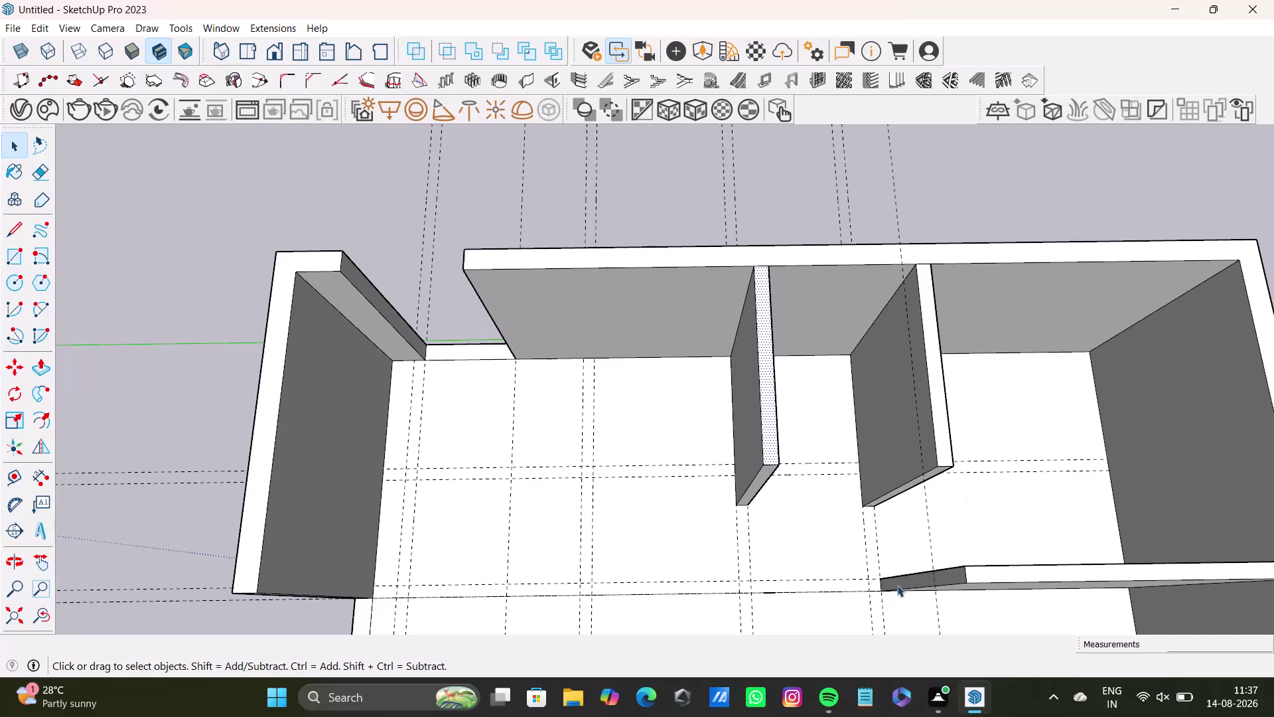
Push/pull a back-room partition wall's end face to its new length.
scroll(down, 3)
scroll(down, 3)
middle_drag(839, 483, 920, 278)
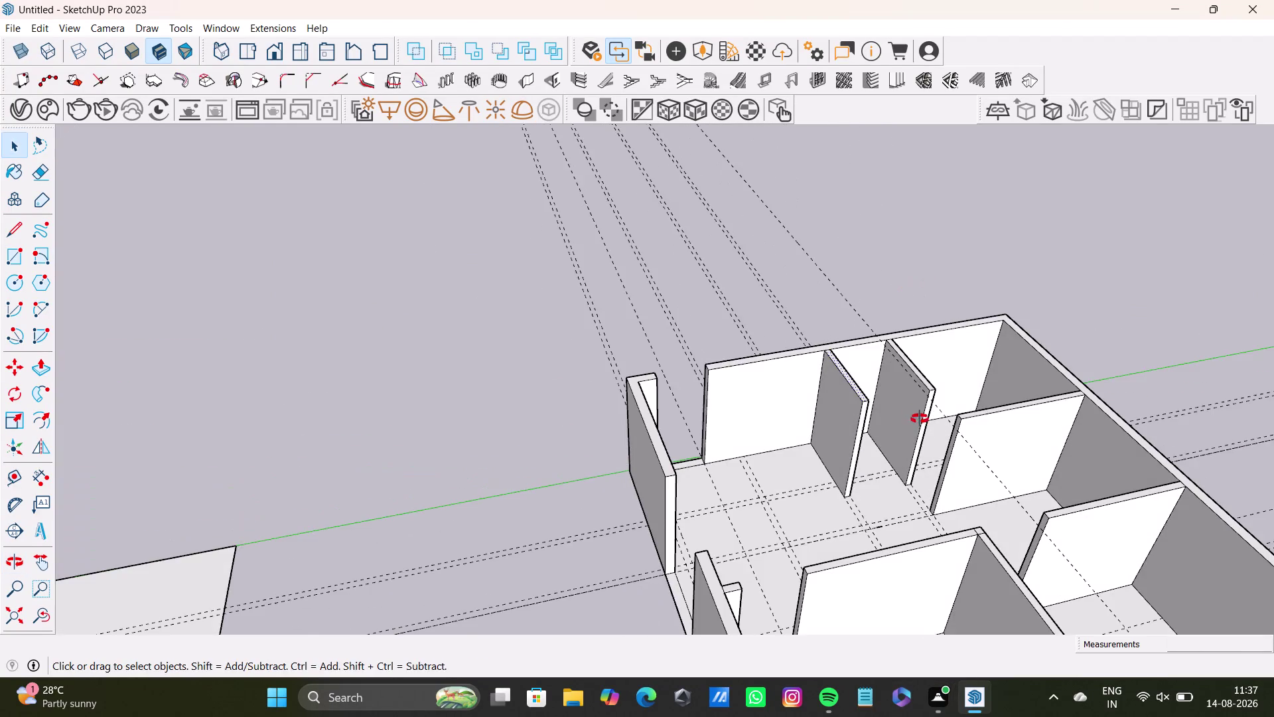
middle_drag(920, 418, 751, 448)
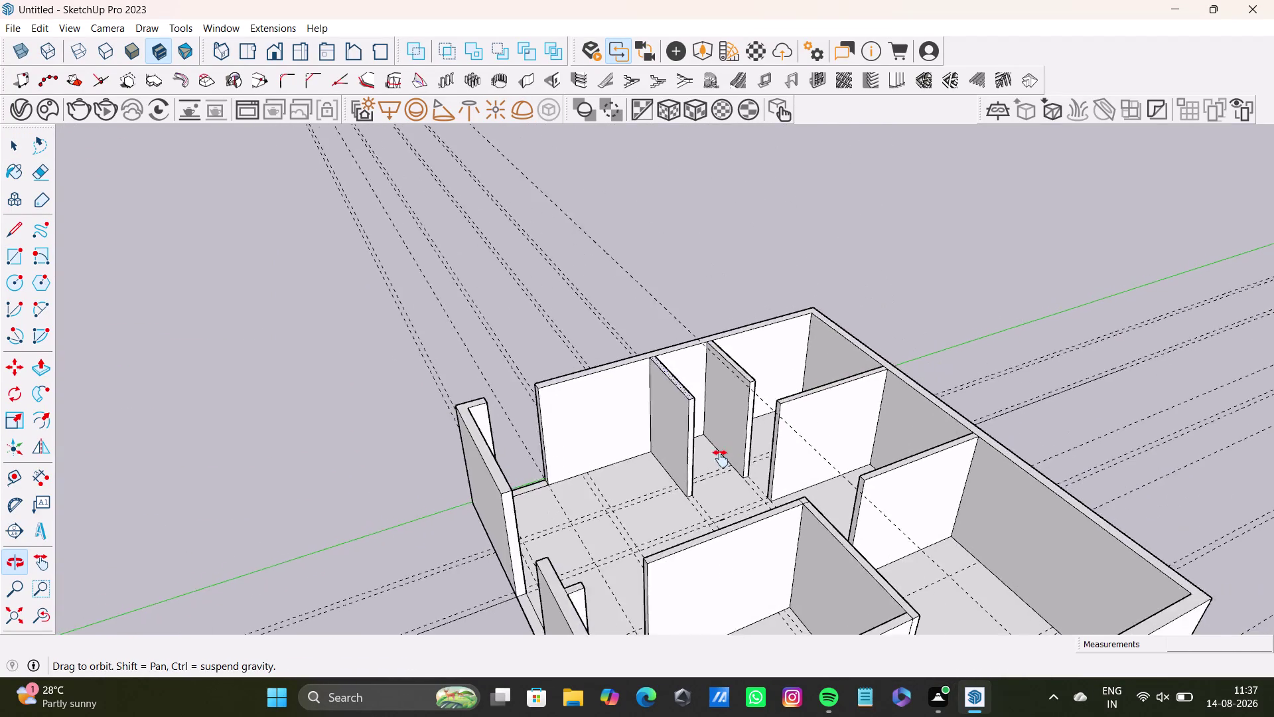
middle_drag(751, 448, 666, 479)
scroll(up, 3)
middle_drag(611, 445, 593, 534)
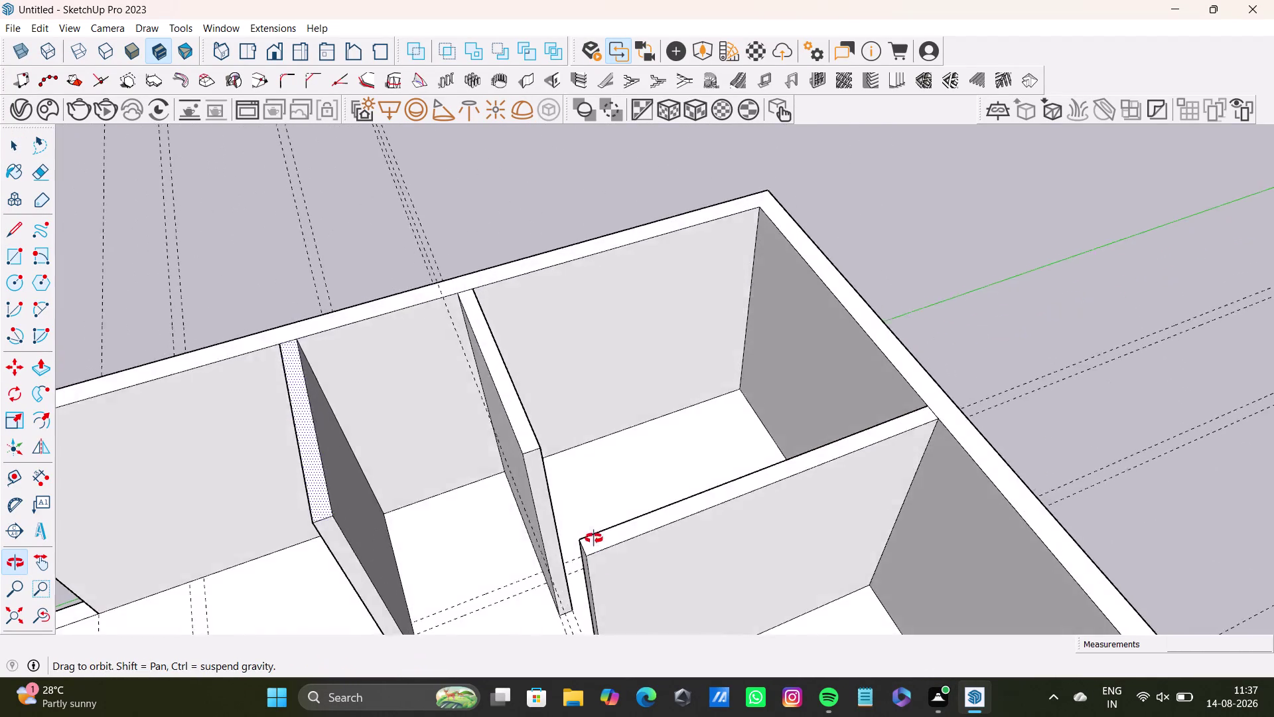
middle_drag(593, 533, 819, 416)
key(space)
click(758, 432)
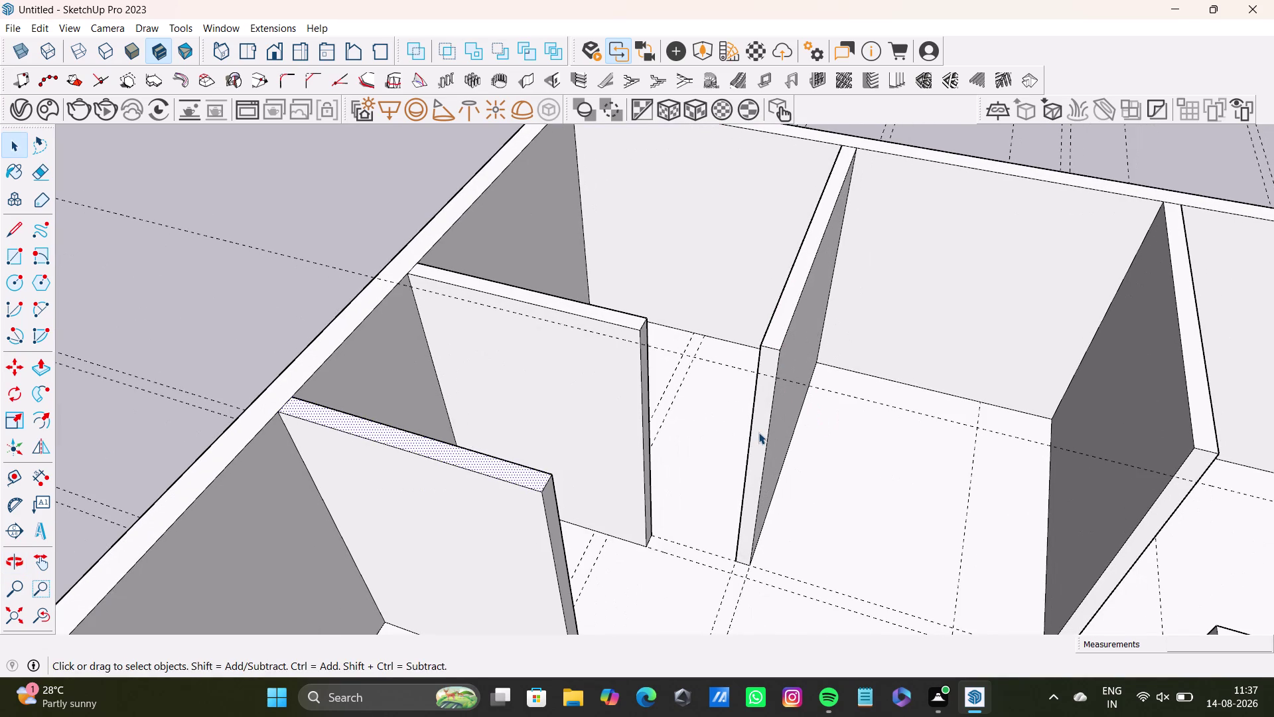
key(p)
click(758, 432)
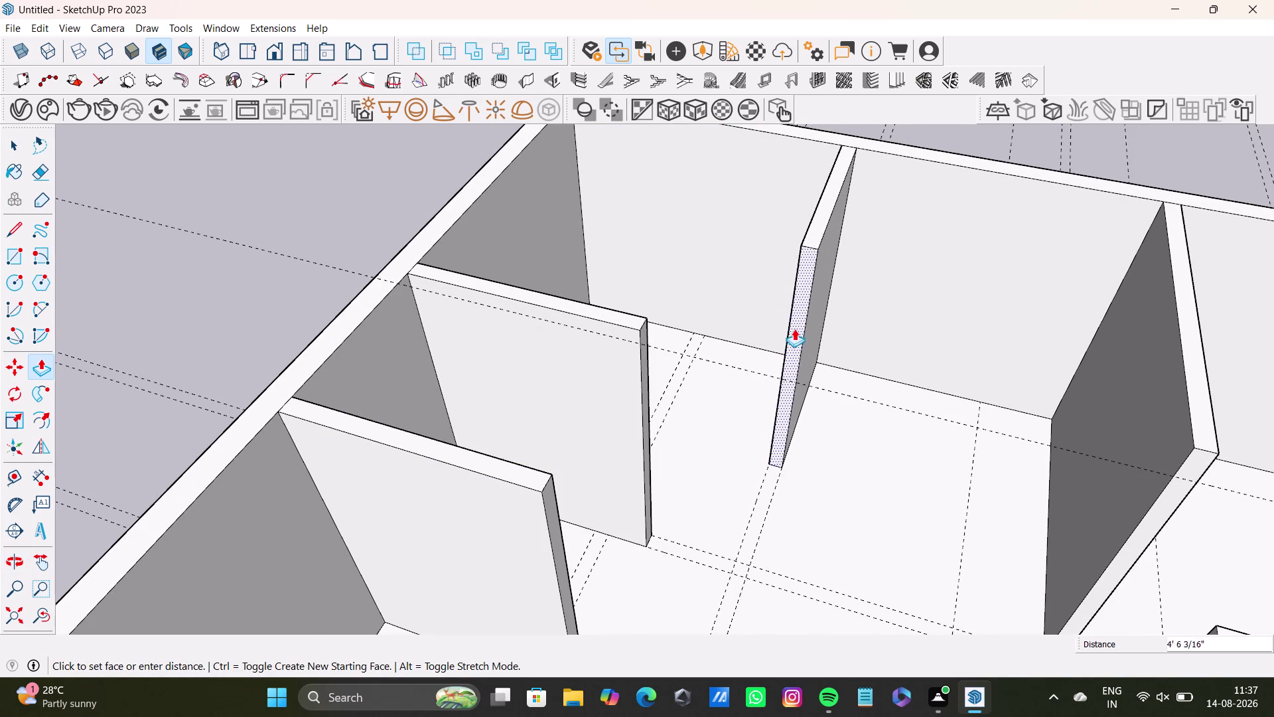
click(797, 310)
Box-select and delete leftover geometry near the floor of the back rooms.
middle_drag(793, 344, 536, 442)
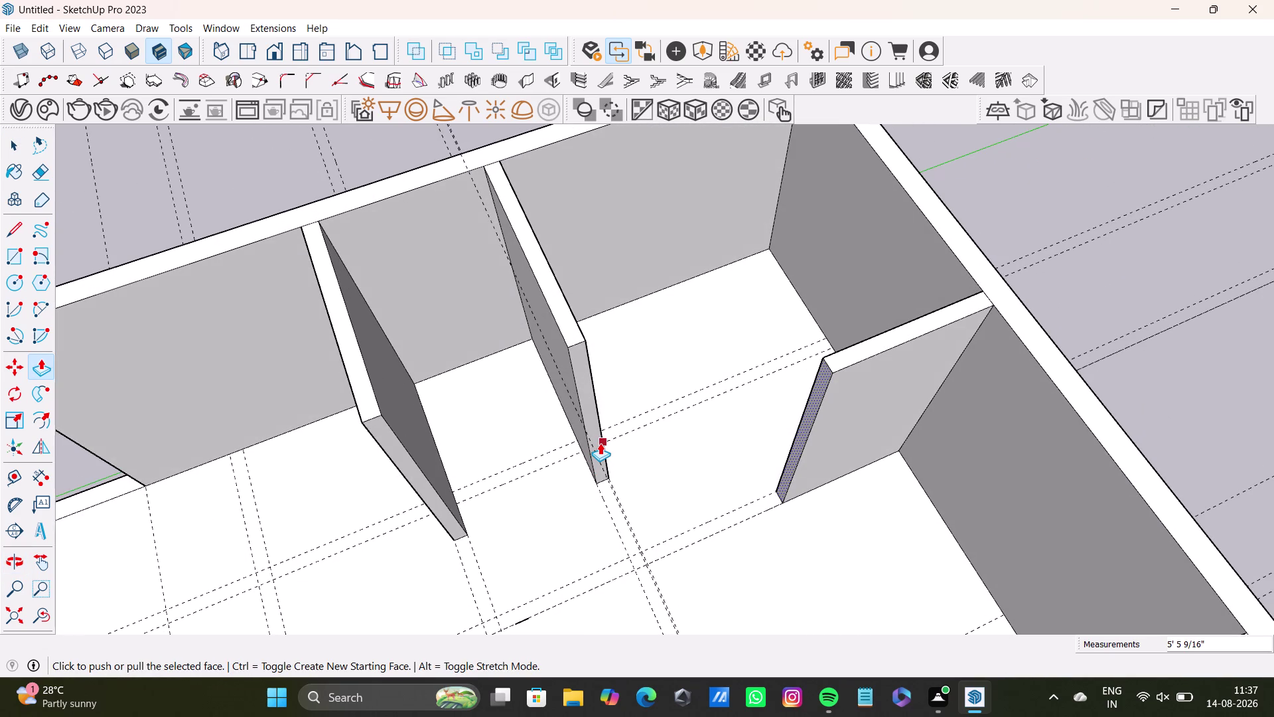
scroll(down, 3)
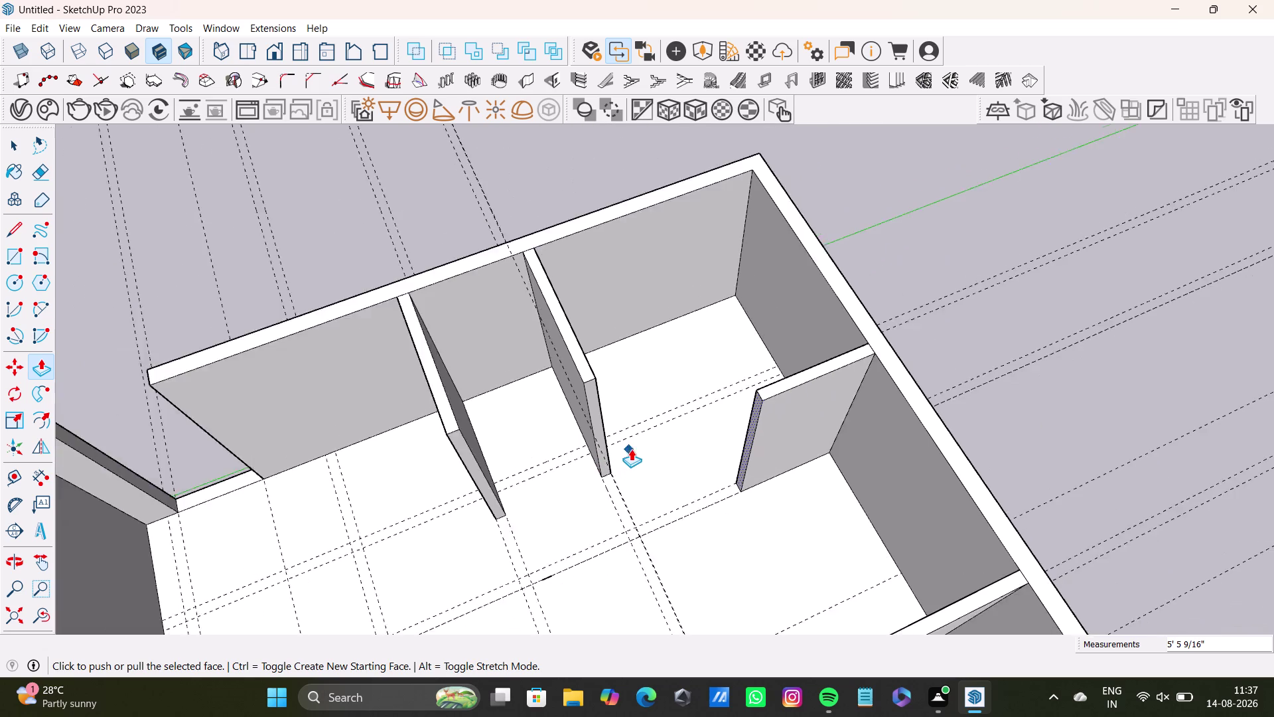
scroll(down, 3)
middle_drag(631, 449, 687, 384)
middle_drag(722, 390, 700, 458)
key(space)
scroll(up, 3)
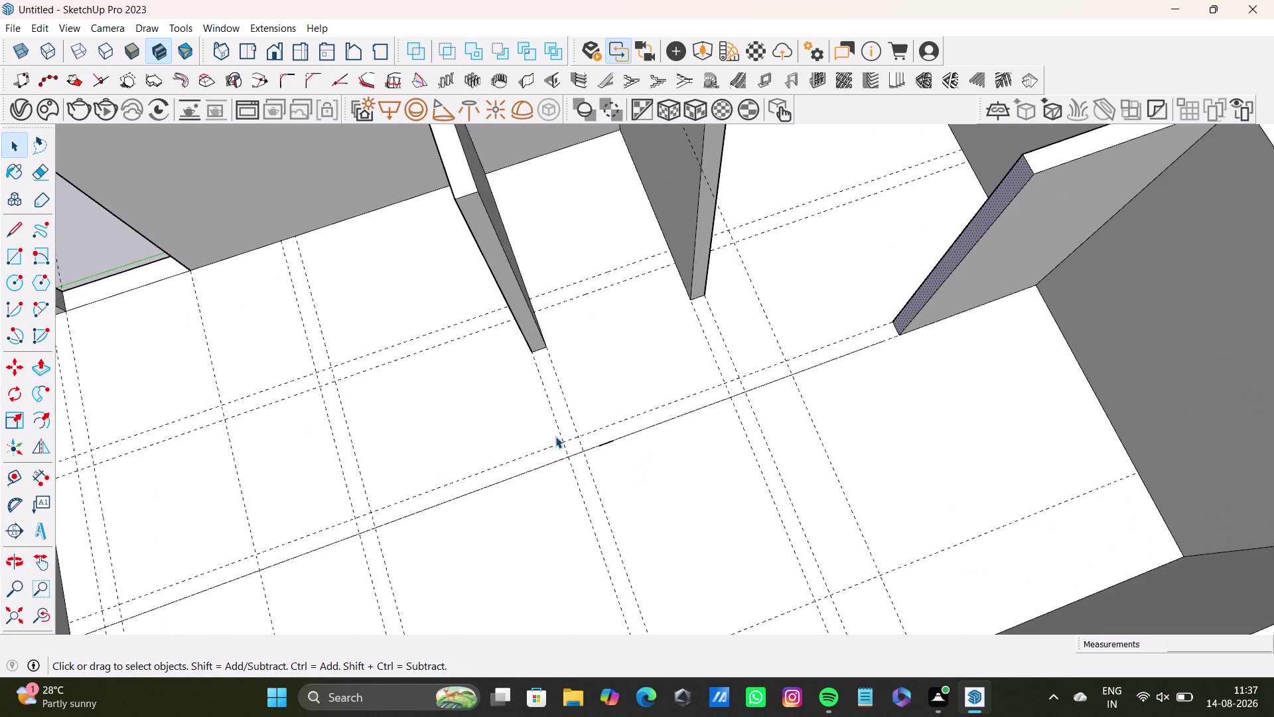
drag(580, 427, 647, 482)
key(Delete)
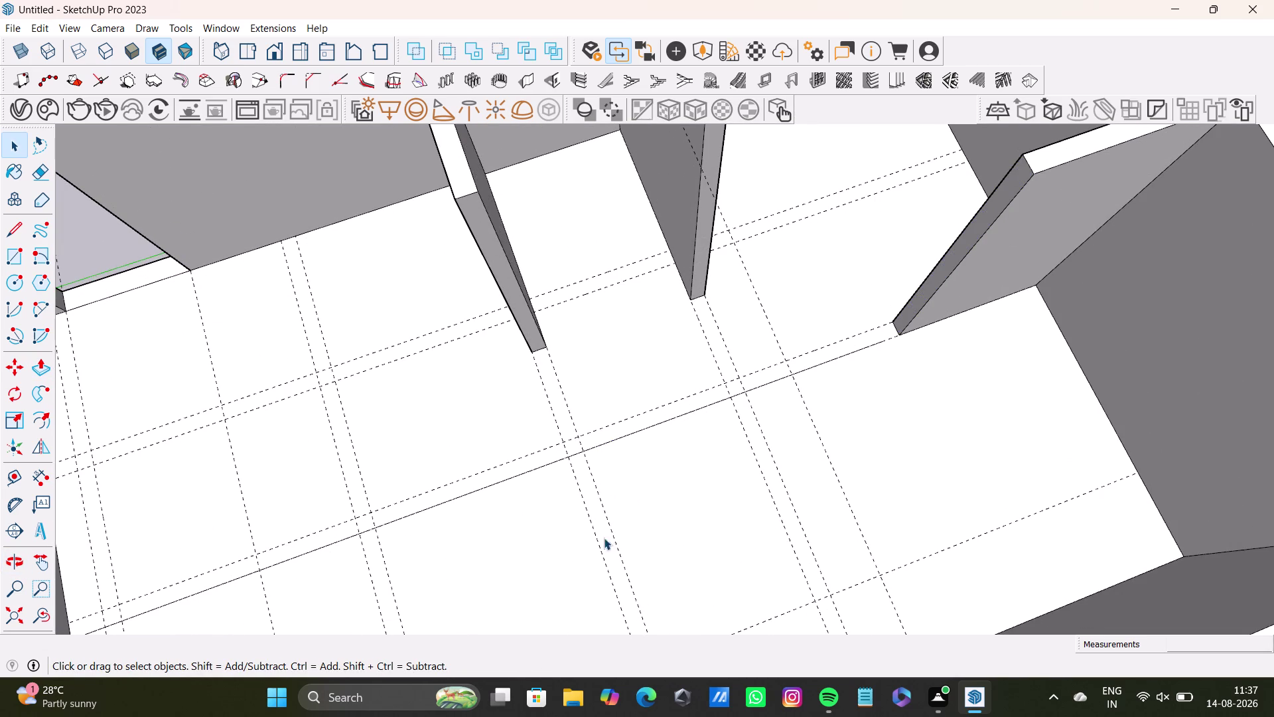
scroll(down, 3)
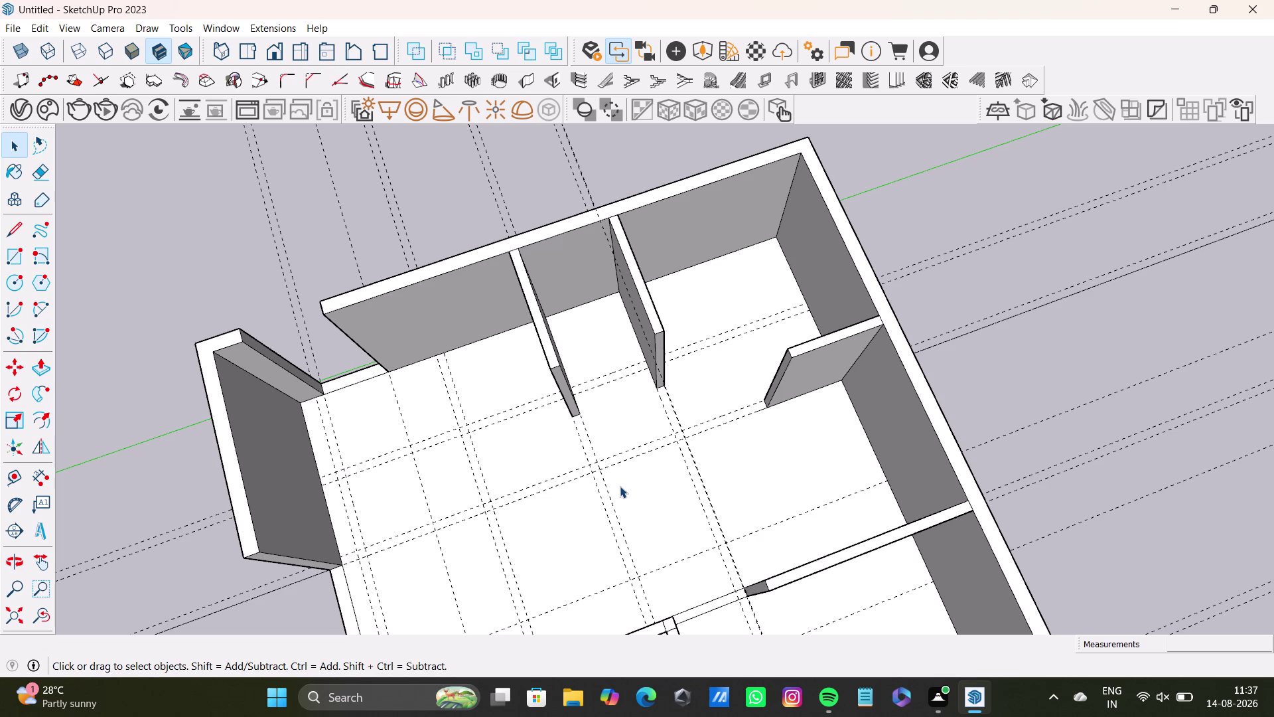
scroll(up, 3)
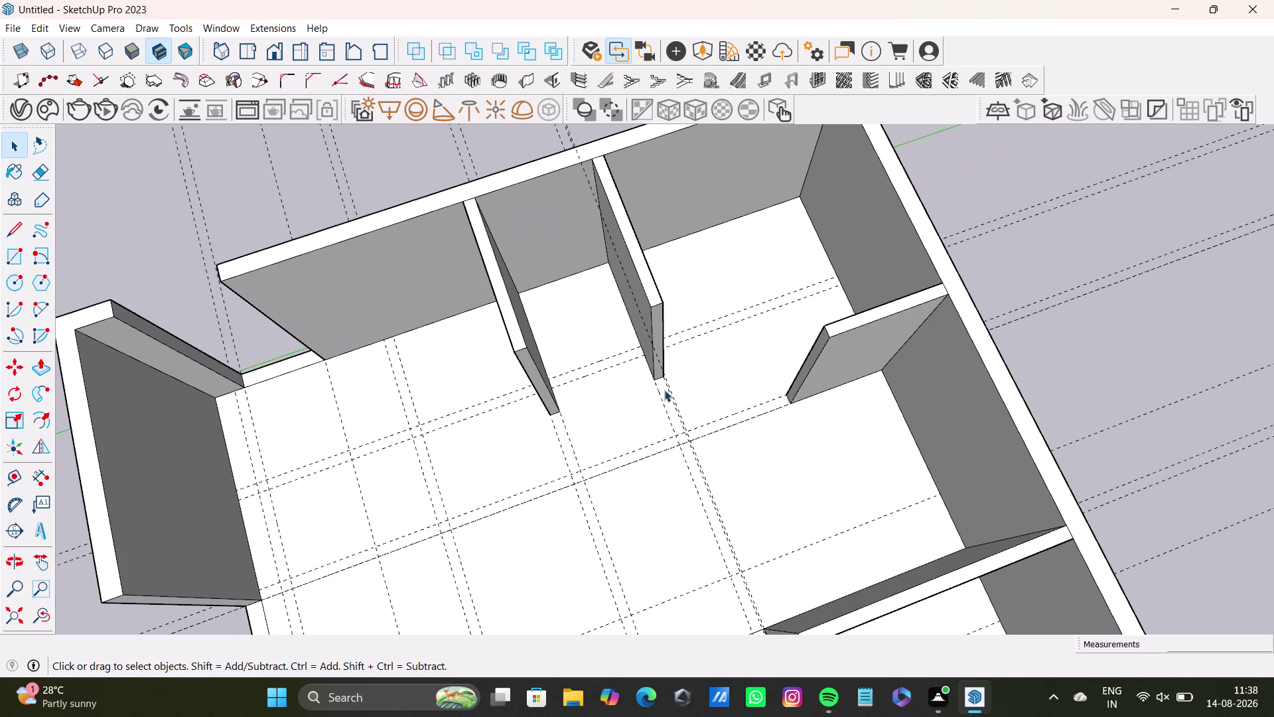
Push the end face of the wall beside the left corner opening inward to shorten it.
scroll(down, 3)
middle_drag(679, 387, 700, 474)
middle_drag(692, 474, 671, 190)
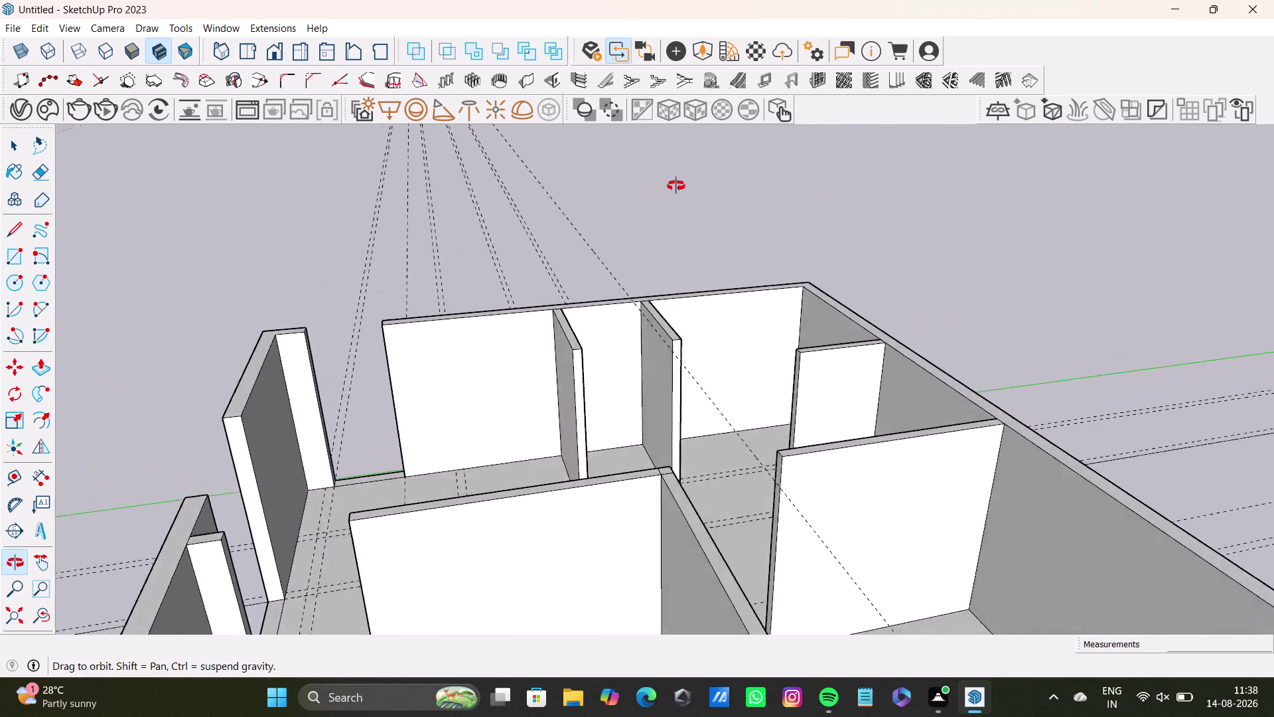
middle_drag(670, 190, 407, 238)
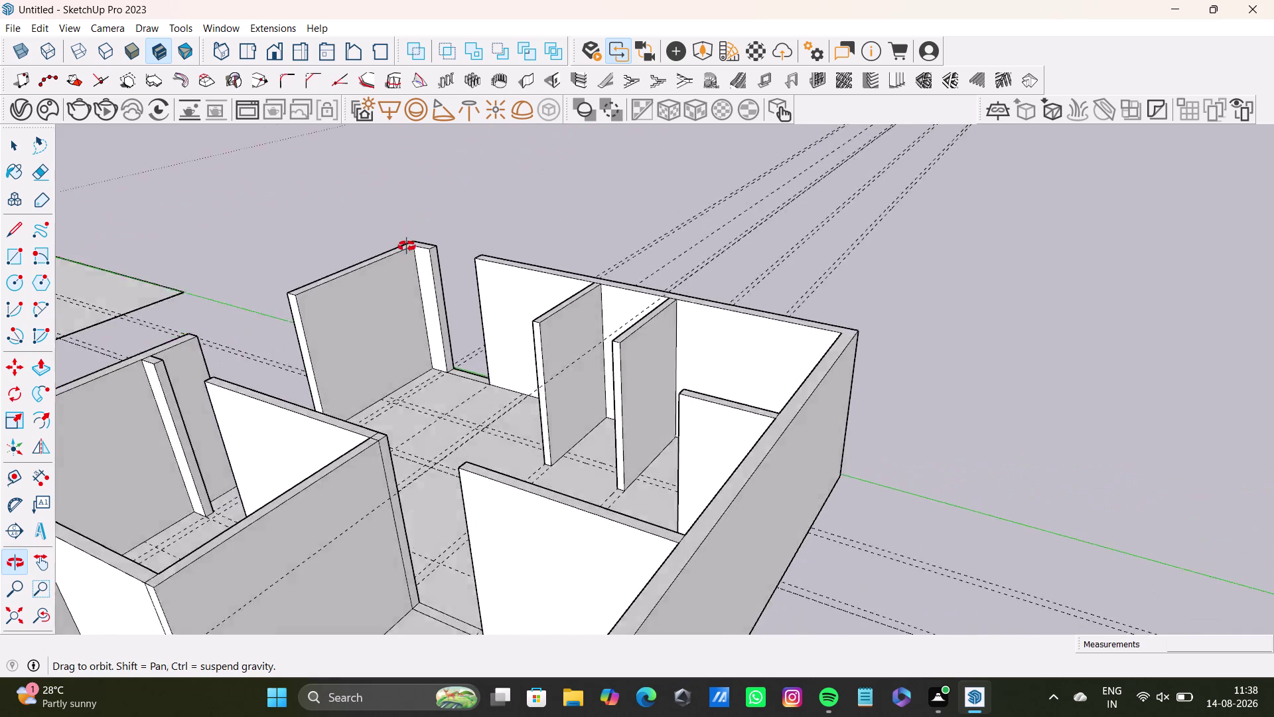
middle_drag(408, 238, 508, 332)
scroll(down, 3)
middle_drag(462, 399, 581, 412)
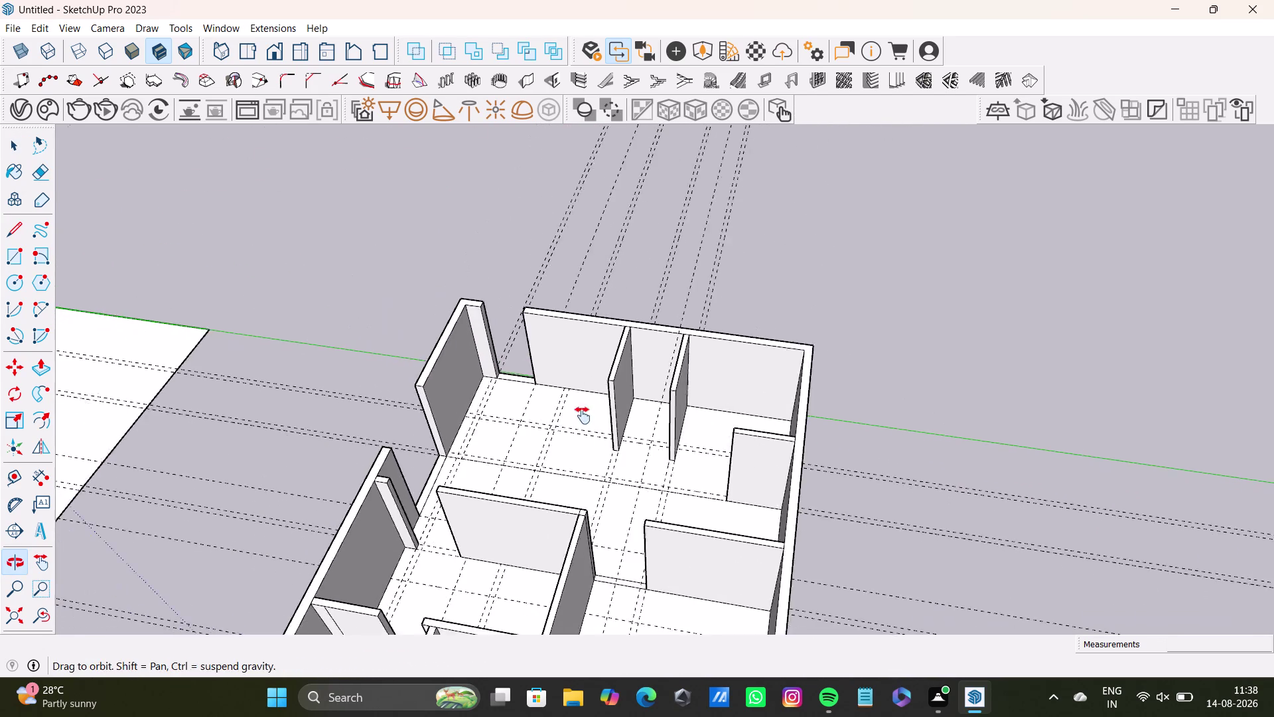
middle_drag(581, 412, 592, 431)
scroll(up, 3)
middle_drag(515, 385, 758, 465)
scroll(up, 3)
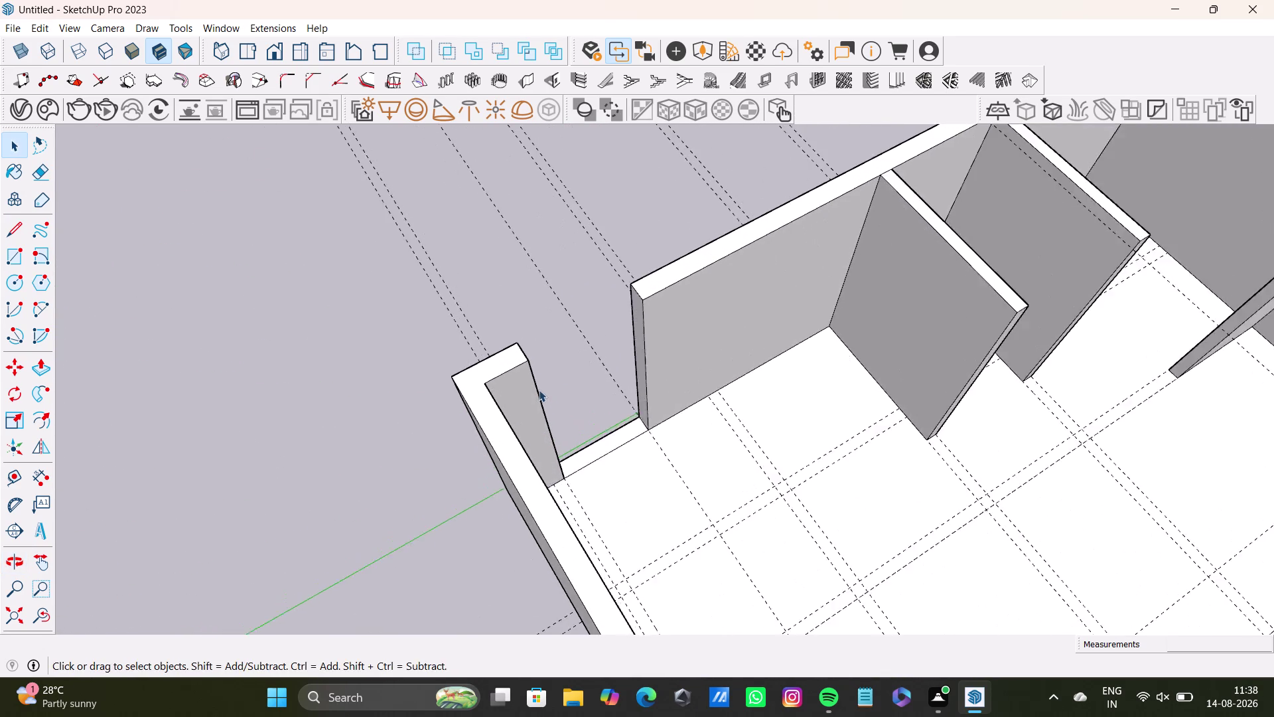
scroll(up, 3)
middle_drag(545, 387, 545, 450)
middle_drag(685, 431, 795, 399)
key(space)
click(683, 379)
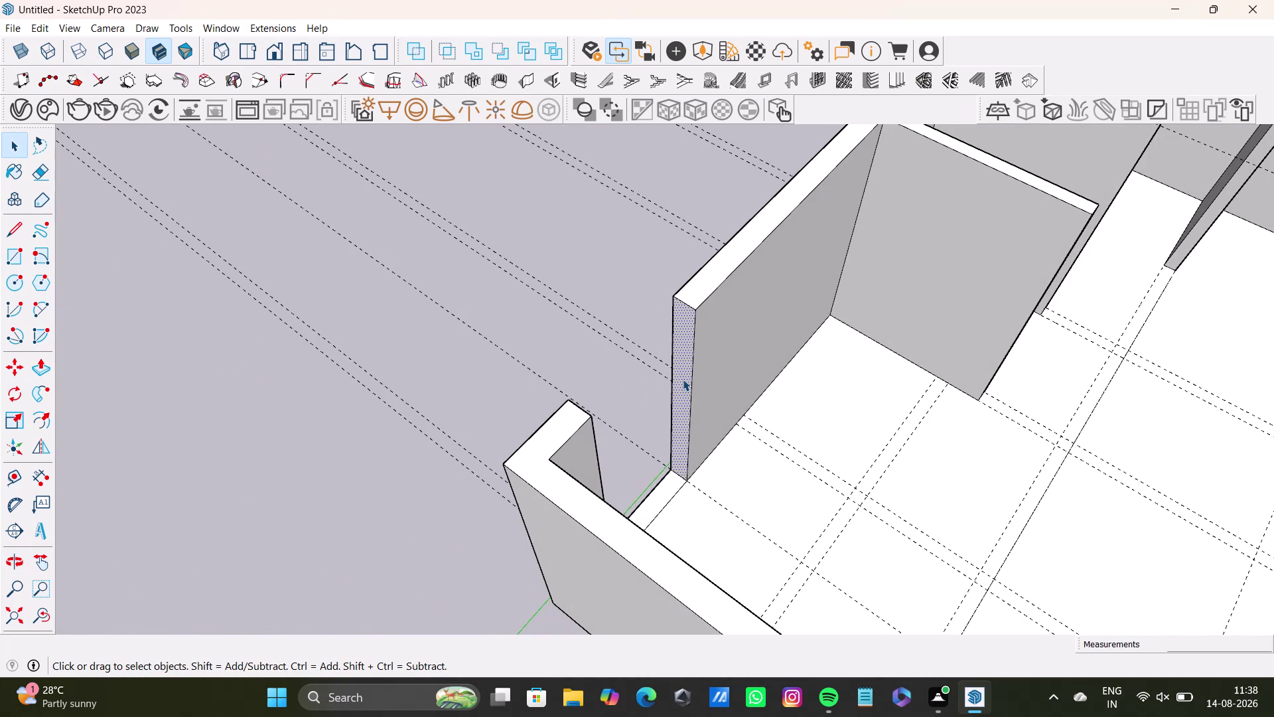
key(p)
click(683, 379)
click(706, 348)
key(space)
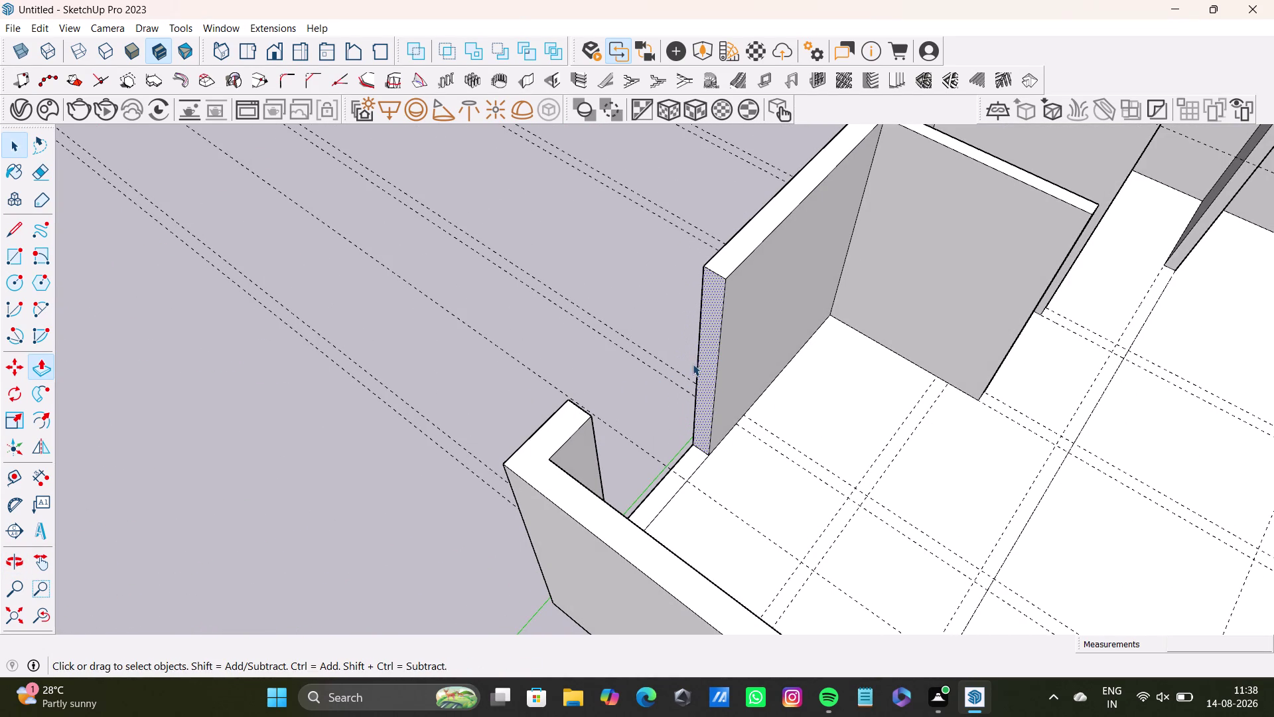
Orbit around the plan toward the inner room's wall end.
scroll(down, 3)
middle_drag(777, 351, 755, 352)
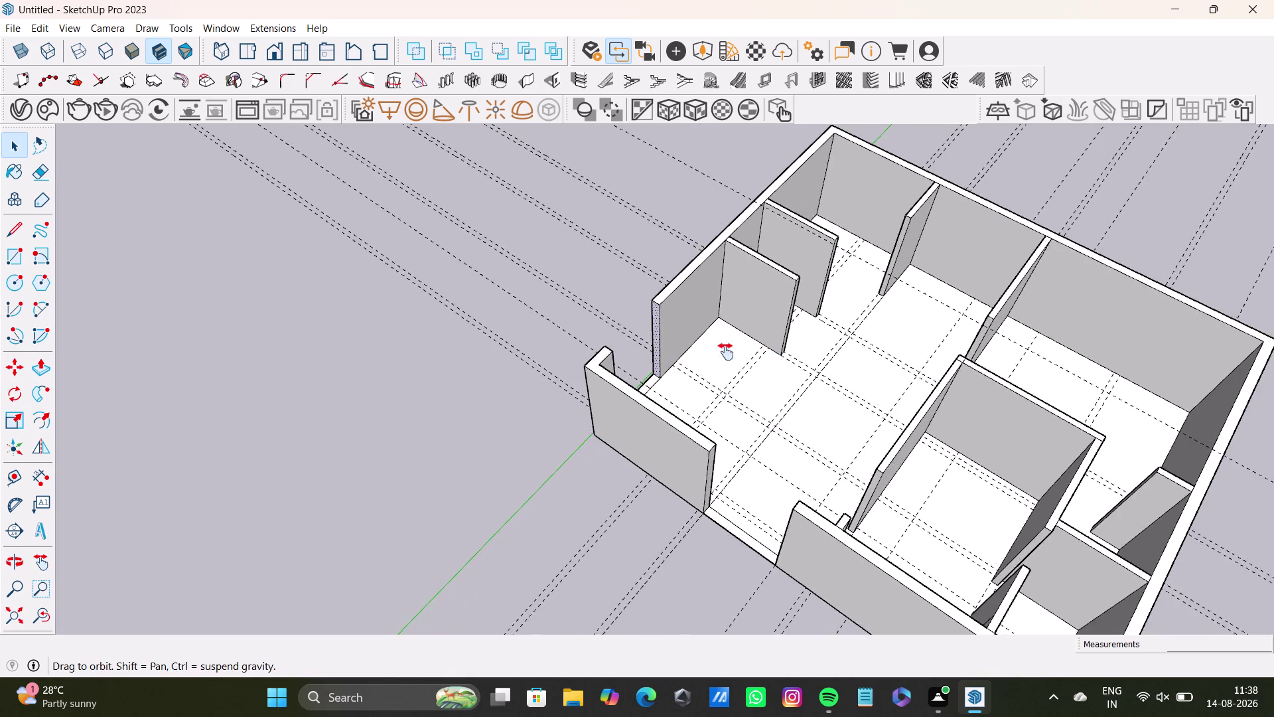
middle_drag(756, 351, 556, 379)
middle_drag(611, 374, 247, 388)
scroll(down, 3)
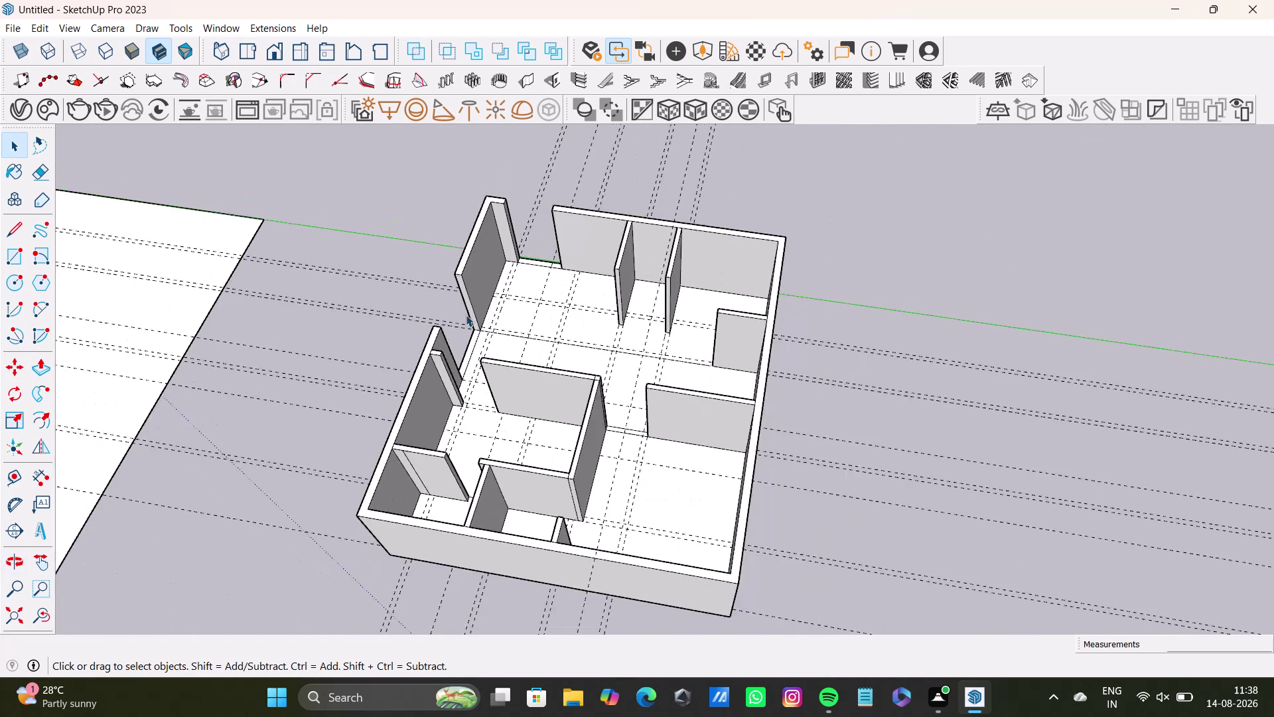
scroll(down, 3)
middle_drag(498, 351, 260, 407)
scroll(up, 3)
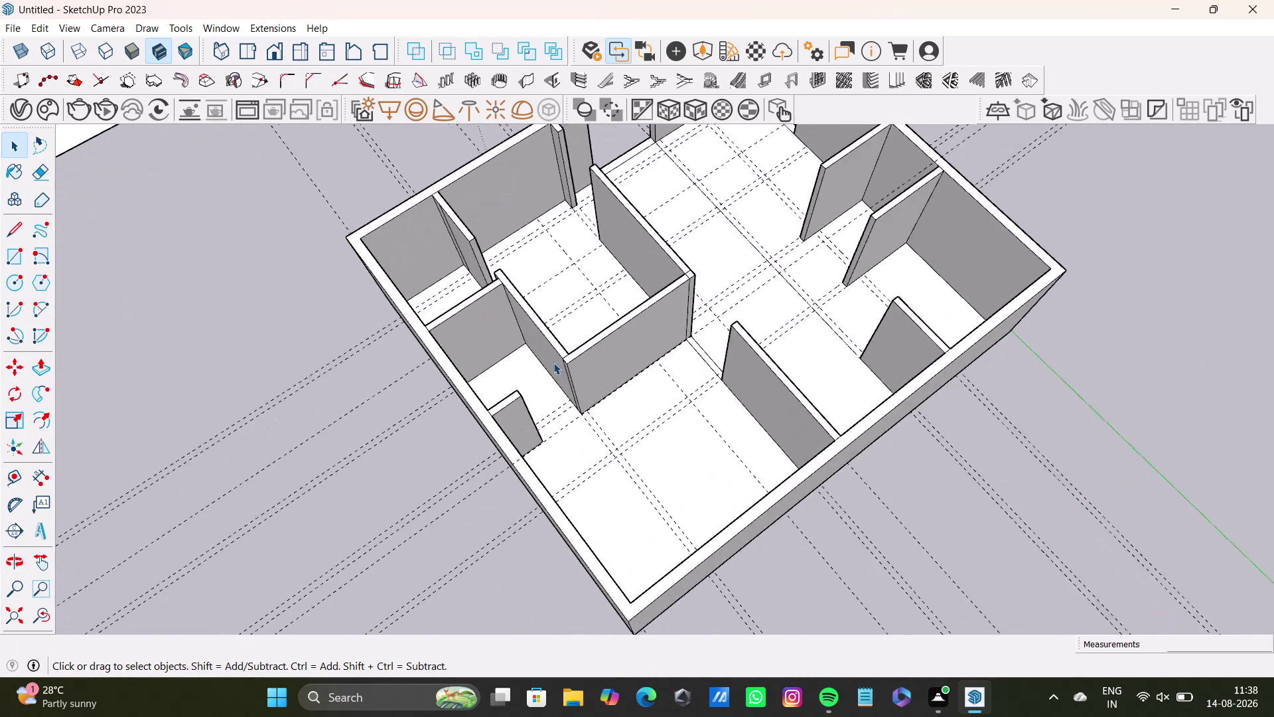
scroll(up, 3)
middle_drag(585, 380, 693, 276)
Delete the thin stray faces at the inner room's wall end.
key(space)
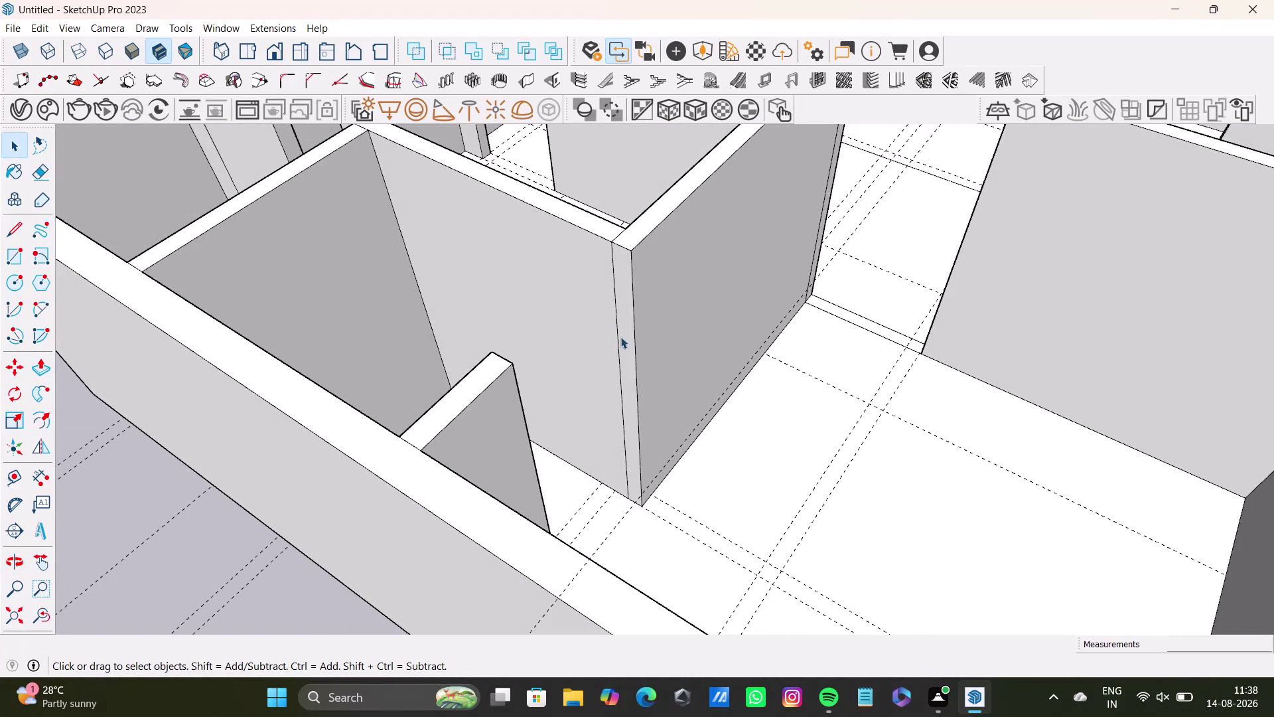
click(619, 341)
key(Delete)
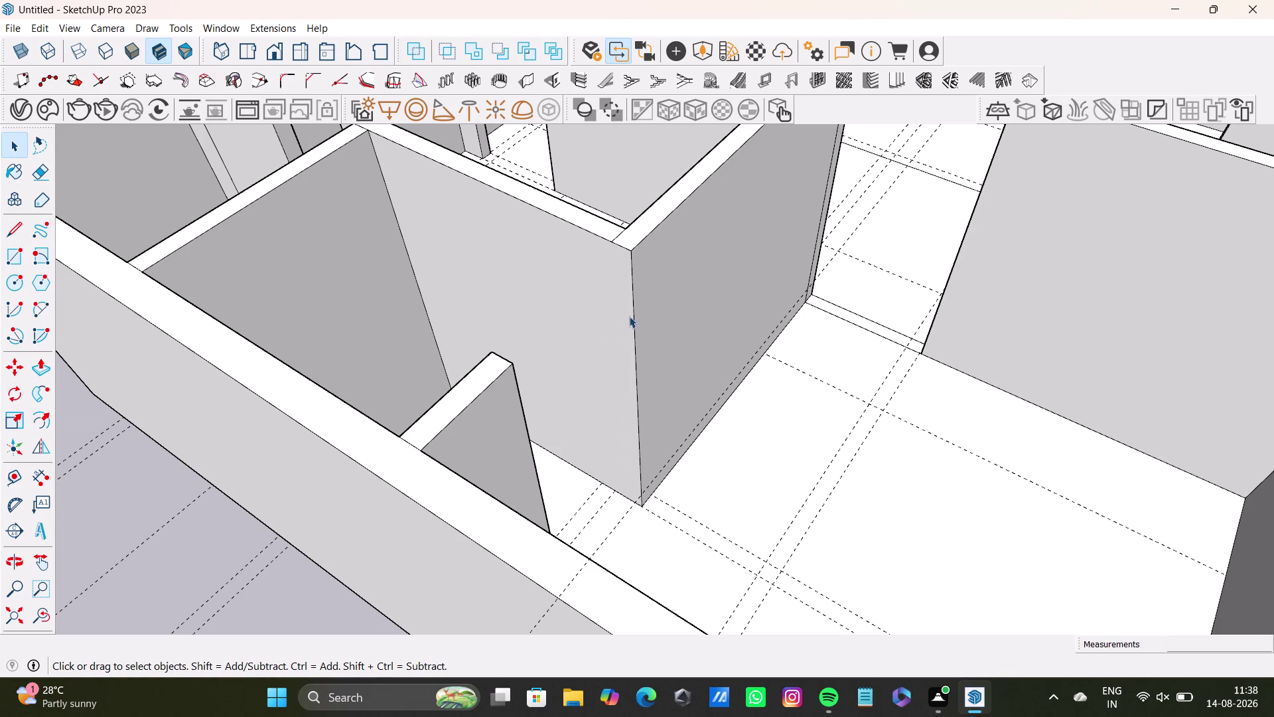
click(618, 237)
key(Delete)
Delete the leftover top, junction and vertical edges at the inner room's wall junction.
scroll(down, 3)
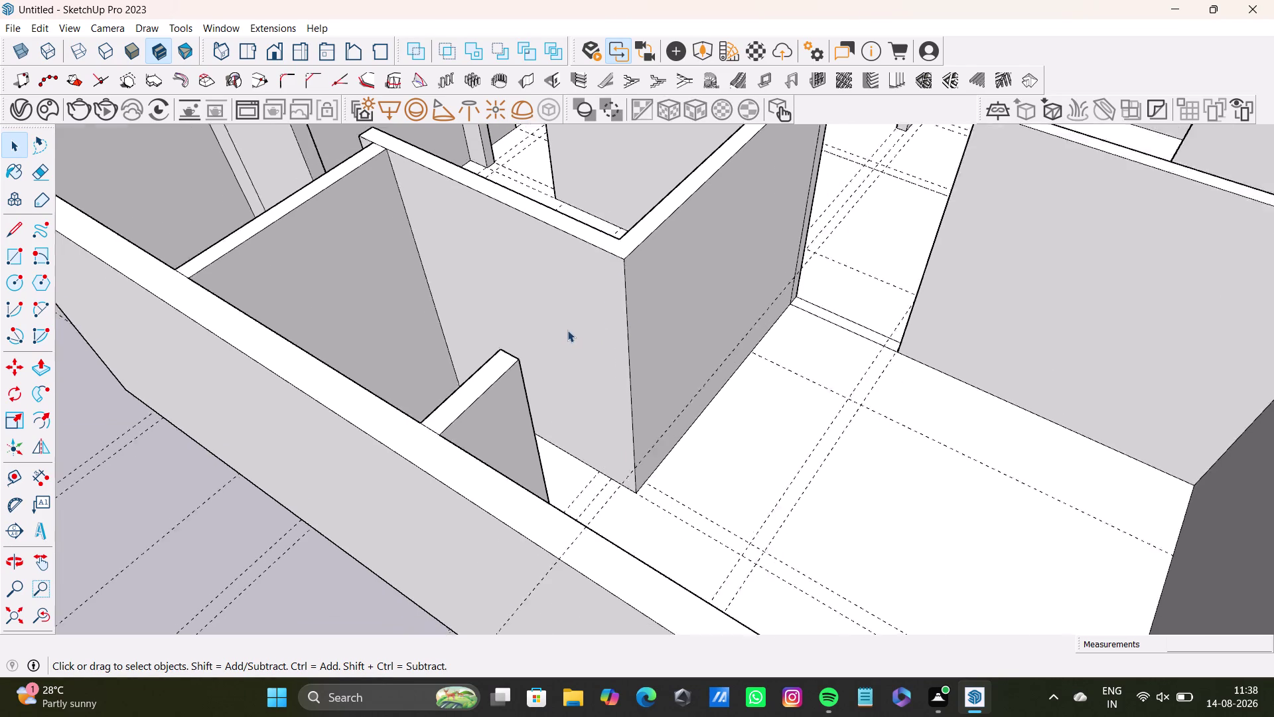
scroll(down, 3)
middle_drag(692, 359, 454, 386)
middle_drag(663, 322, 567, 365)
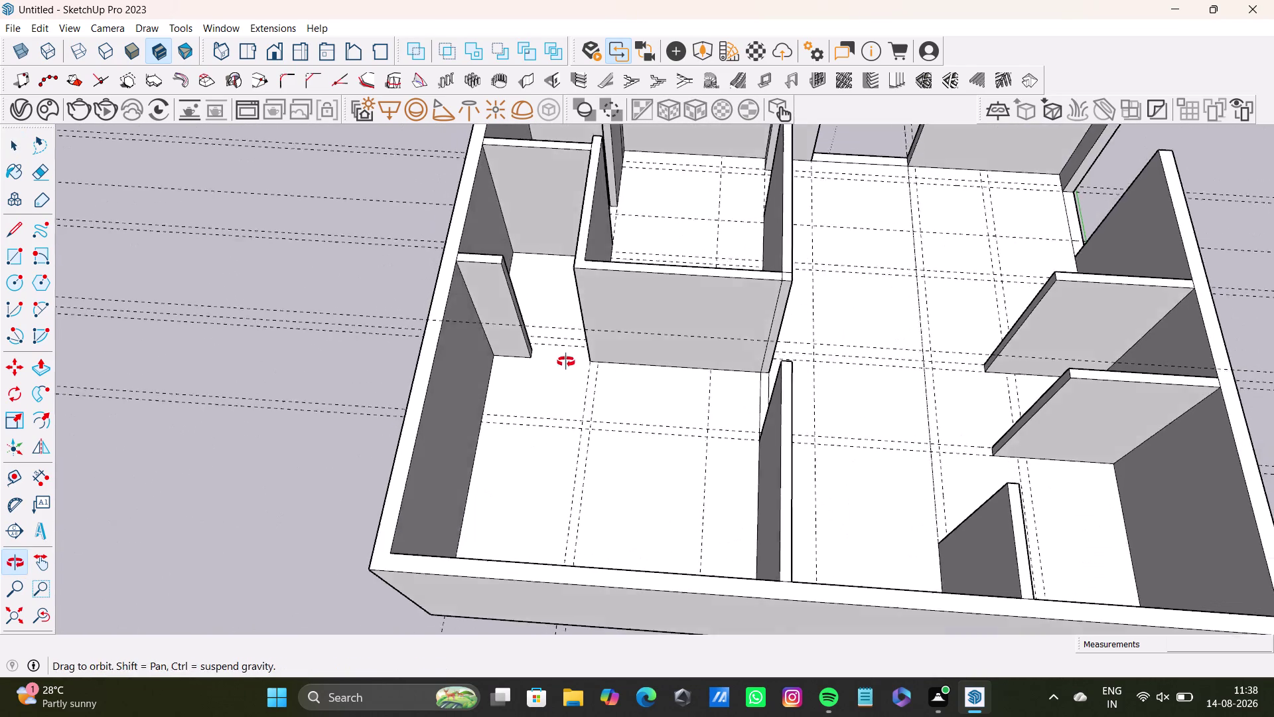
middle_drag(567, 365, 564, 356)
middle_drag(696, 279, 544, 355)
scroll(up, 3)
click(655, 362)
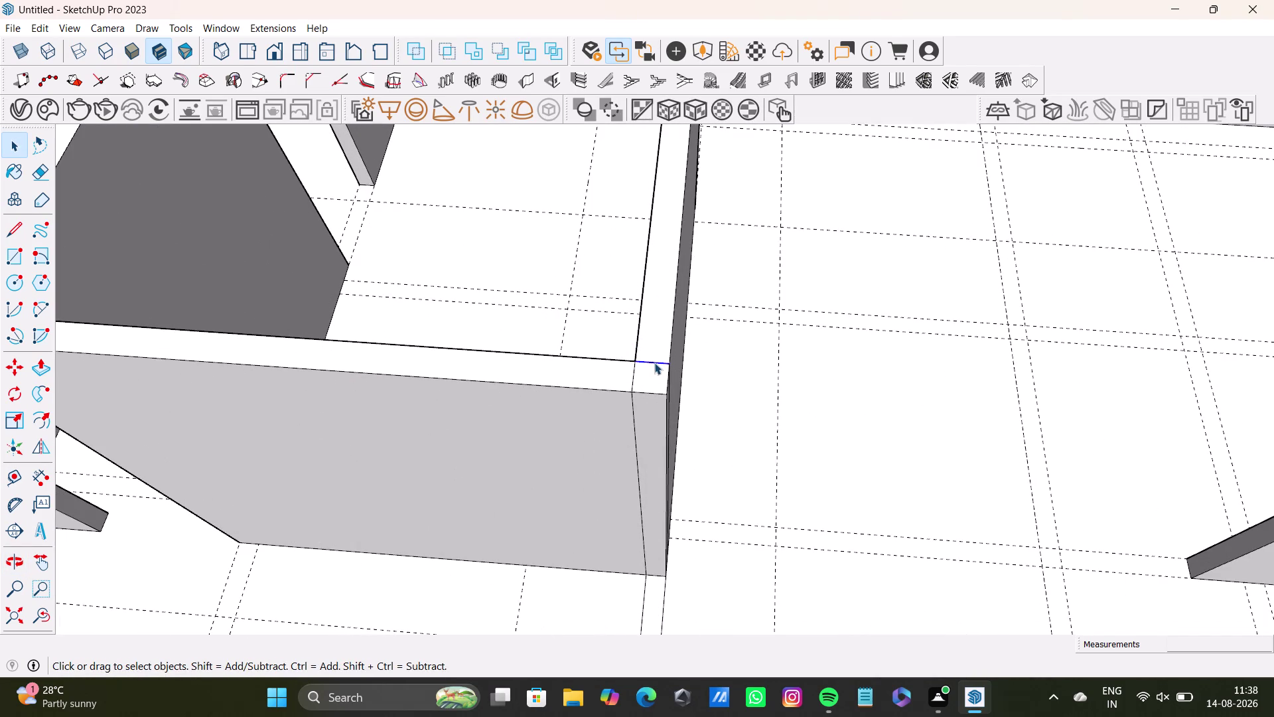
key(Delete)
click(631, 383)
key(Delete)
scroll(down, 3)
click(617, 413)
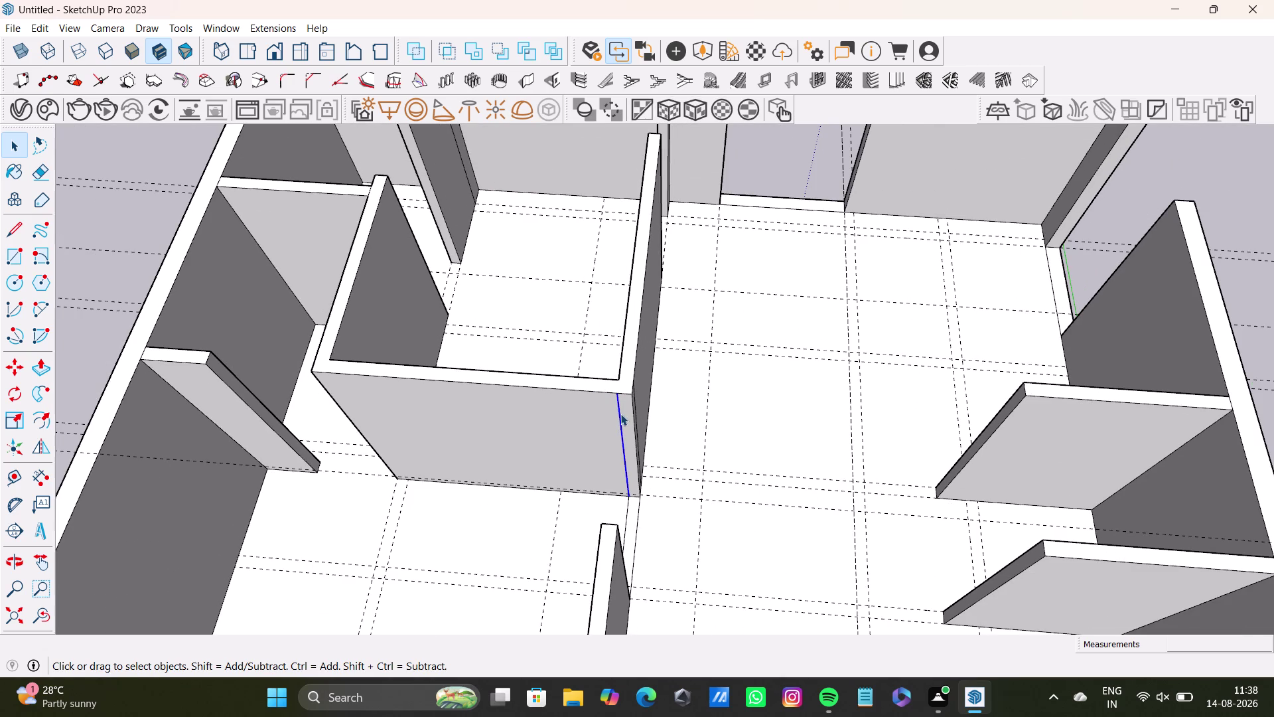
key(Delete)
click(626, 520)
key(Delete)
Delete the stray floor edge below the wall at another junction.
middle_drag(644, 524, 339, 463)
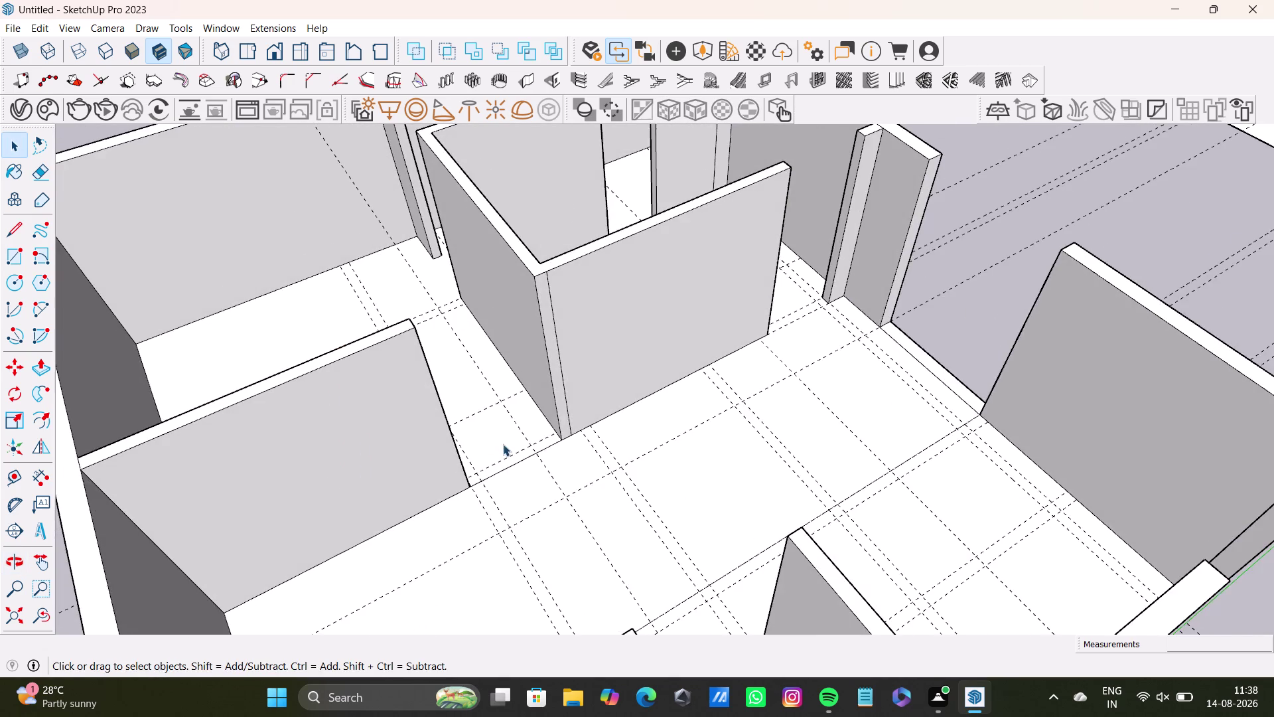
scroll(up, 3)
click(525, 462)
click(528, 467)
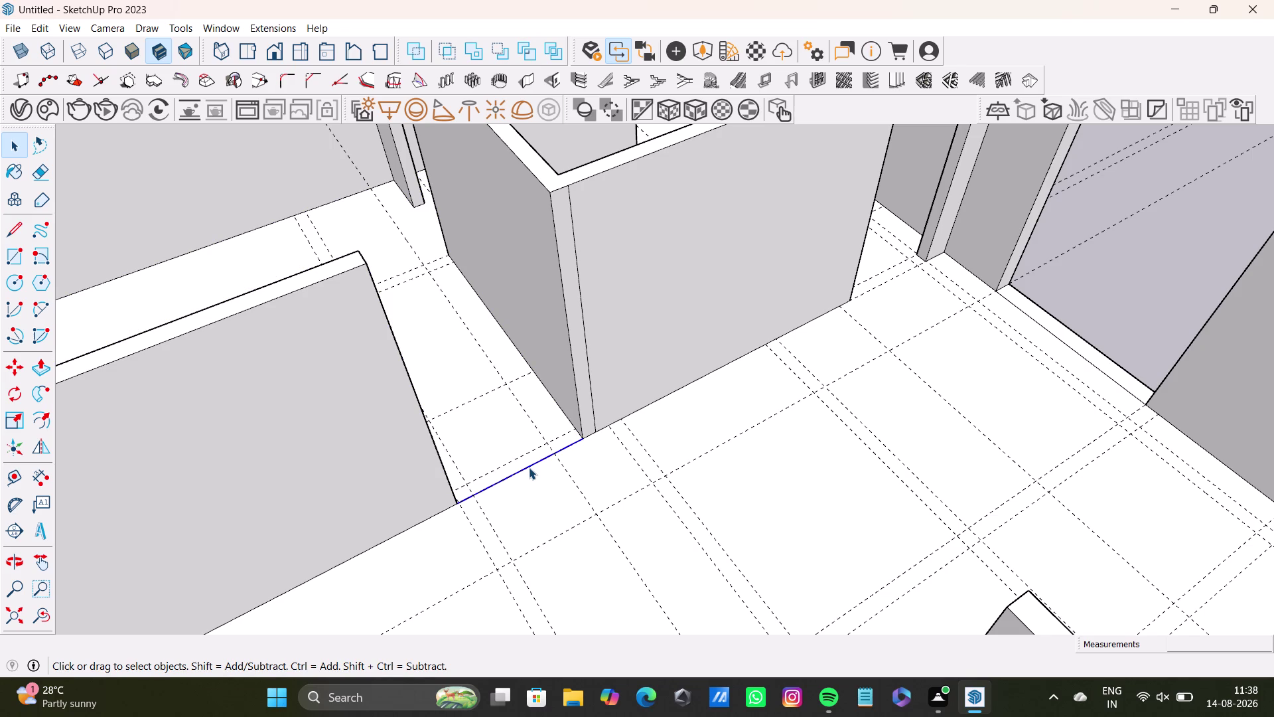
key(Delete)
scroll(down, 3)
middle_drag(531, 460, 580, 444)
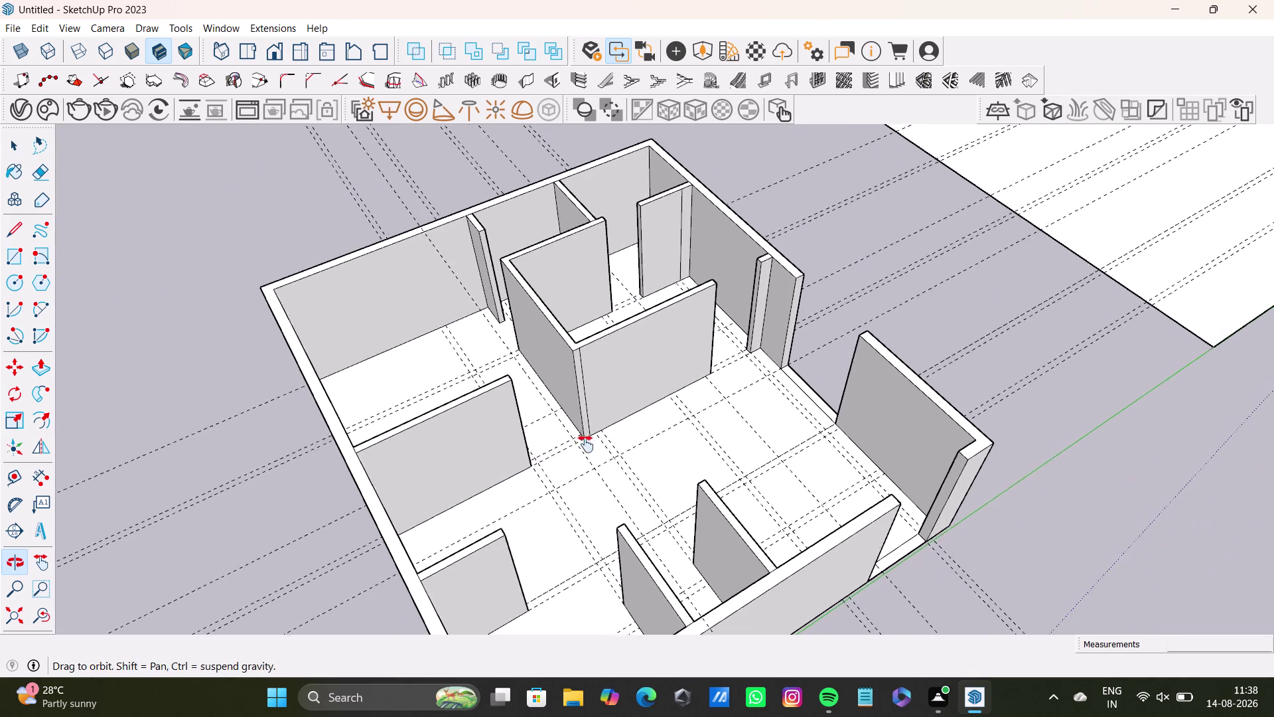
middle_drag(580, 444, 596, 464)
scroll(up, 3)
middle_drag(737, 355, 567, 502)
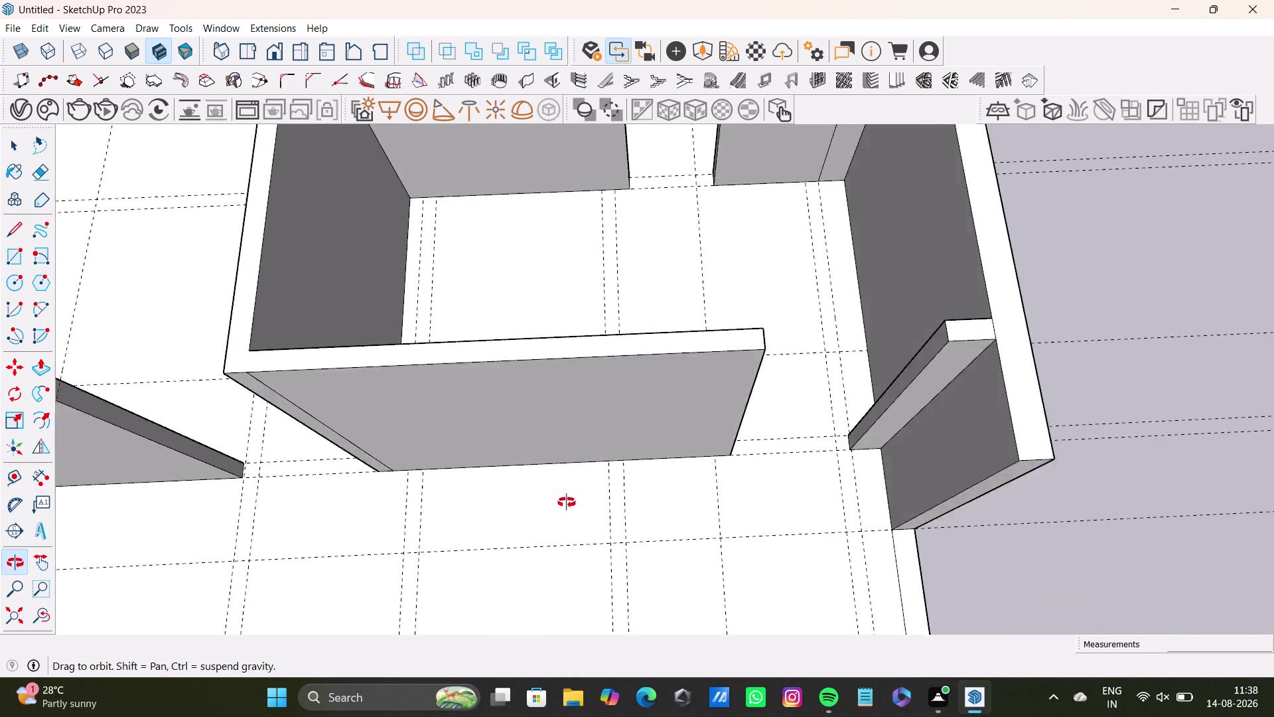
middle_drag(567, 502, 567, 502)
middle_drag(639, 260, 657, 561)
middle_drag(424, 391, 611, 293)
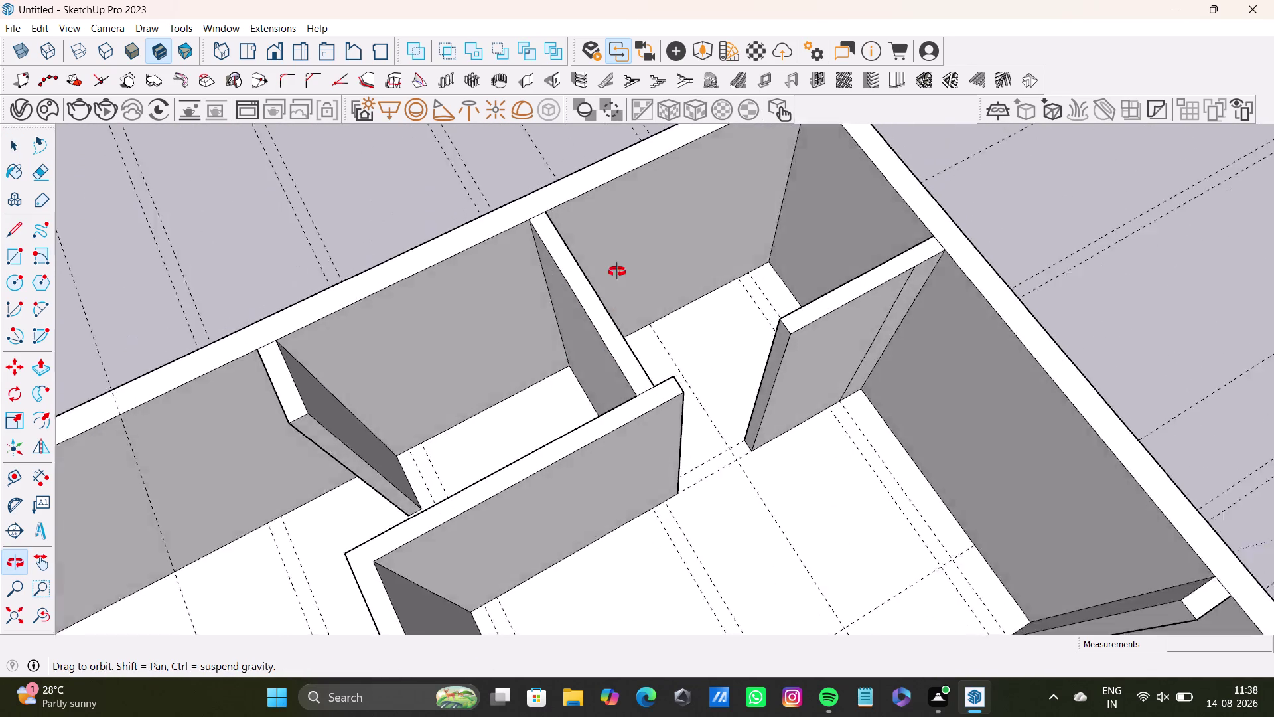
middle_drag(610, 294, 636, 215)
middle_drag(582, 398, 663, 460)
middle_drag(667, 386, 533, 338)
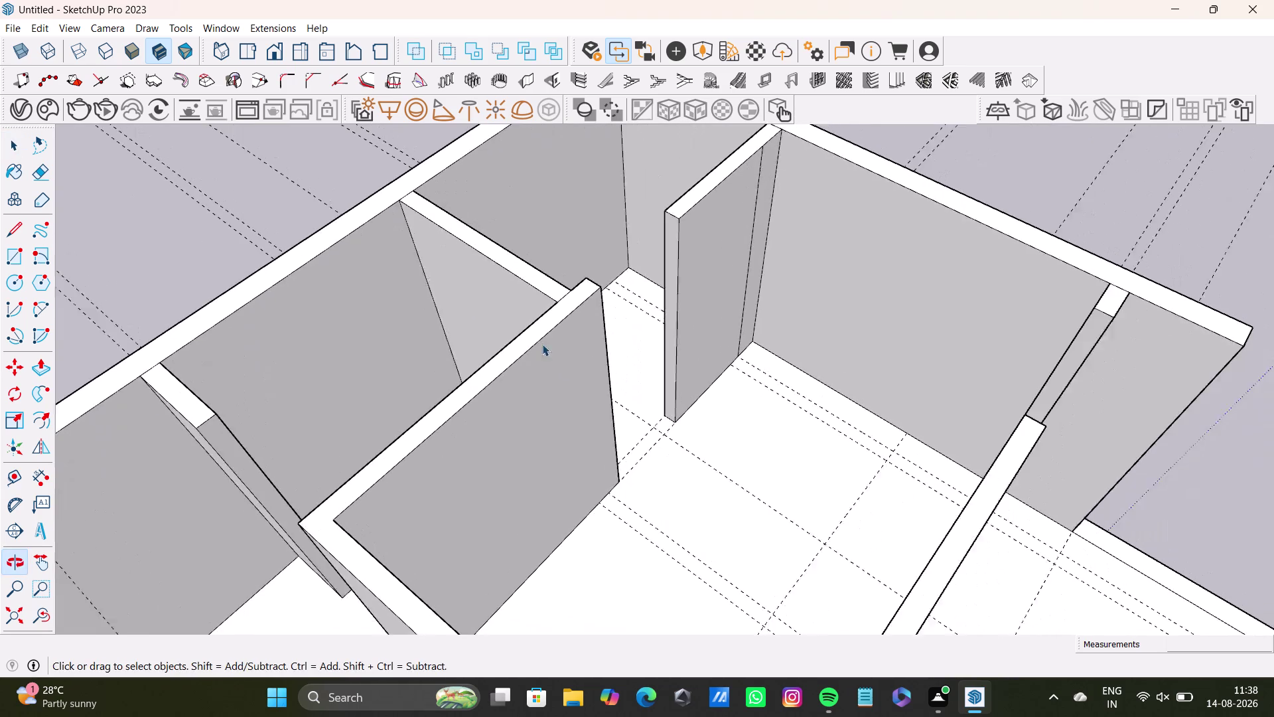
scroll(down, 3)
middle_drag(688, 449, 571, 331)
scroll(up, 3)
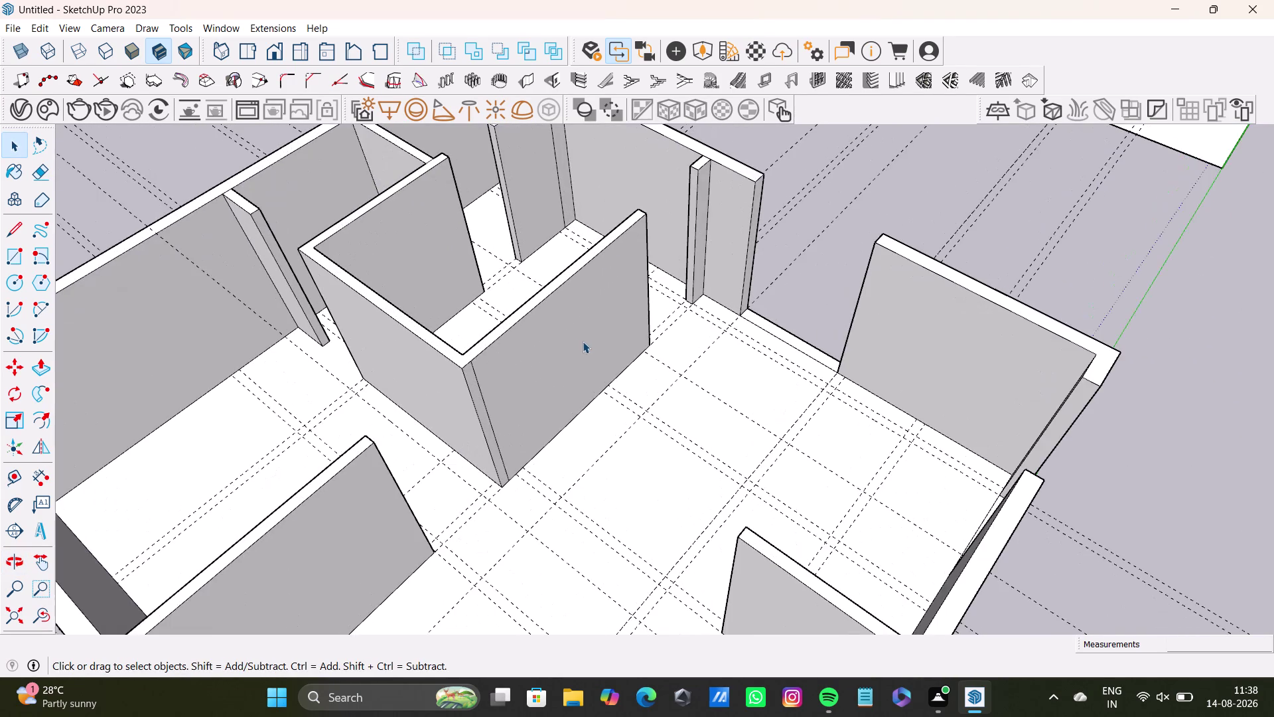
middle_drag(651, 378, 597, 321)
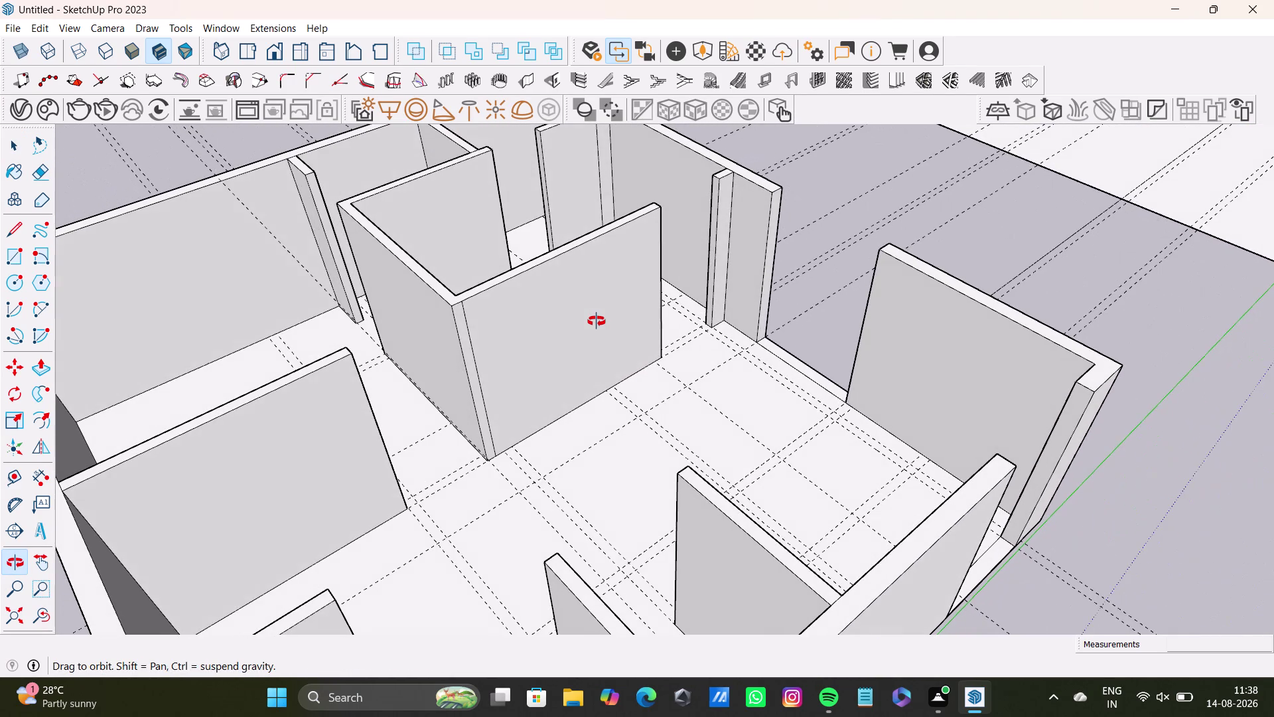
middle_drag(596, 322, 404, 390)
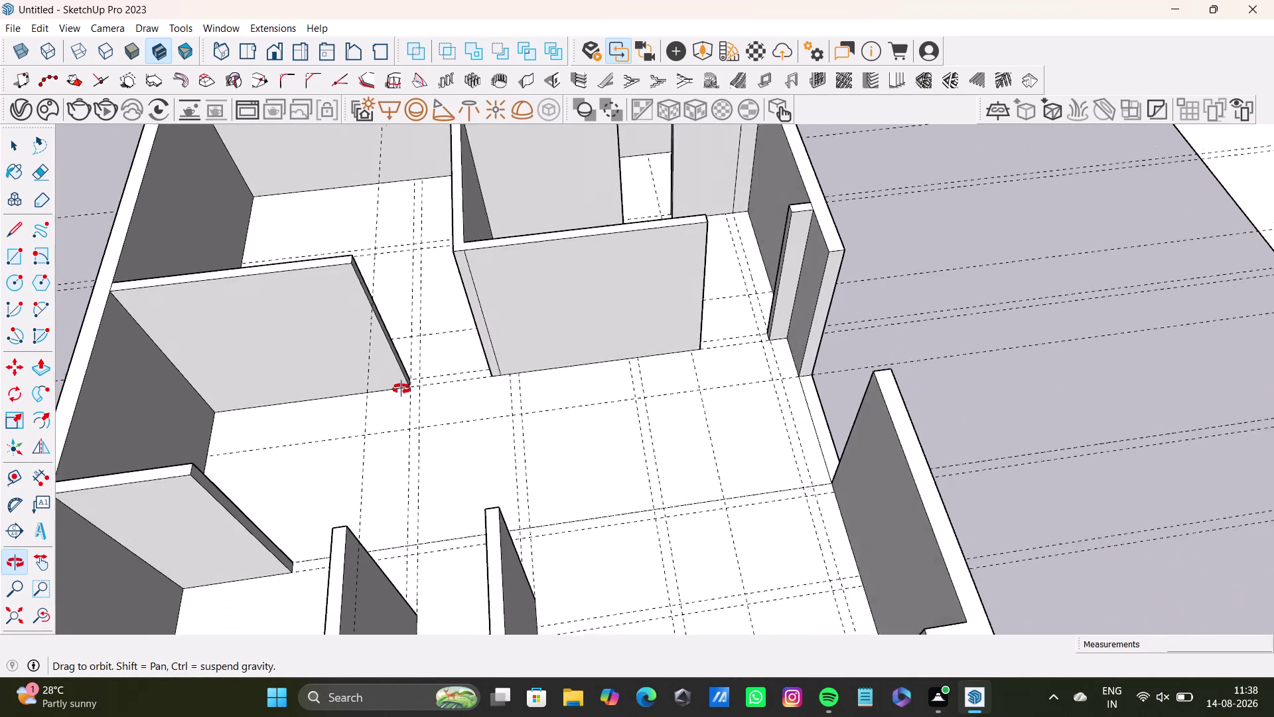
middle_drag(404, 390, 354, 379)
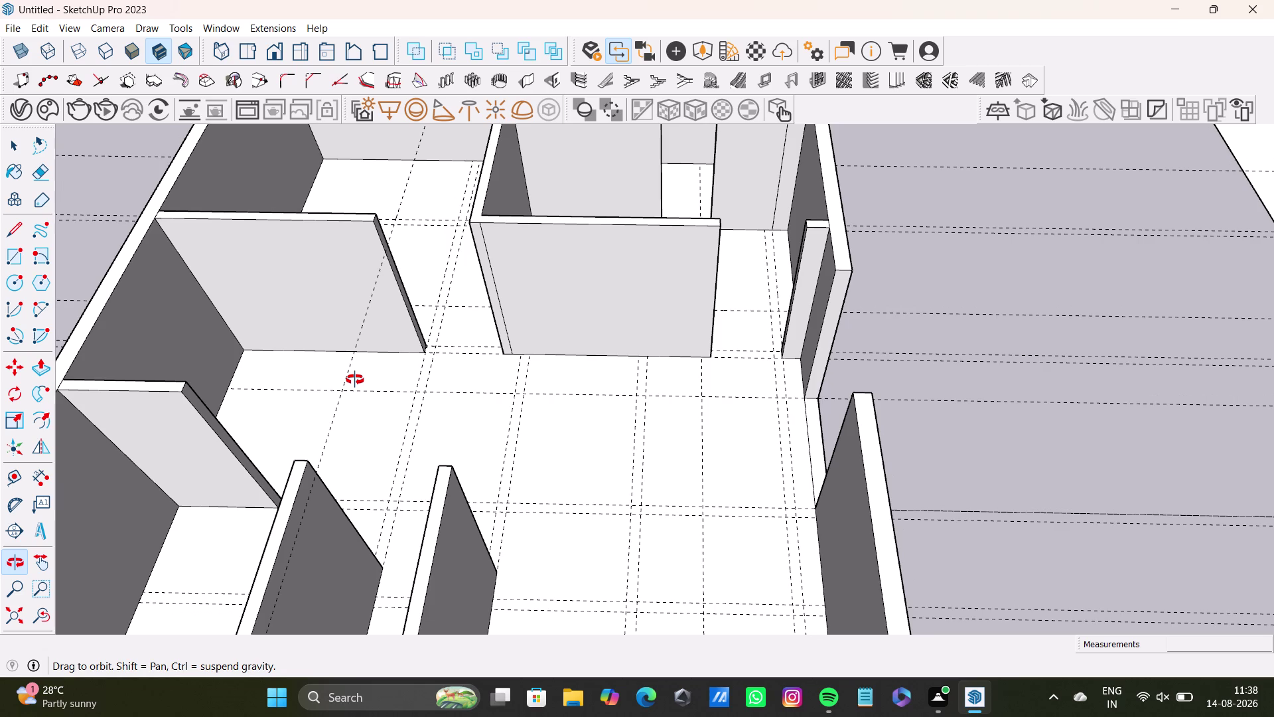
middle_drag(355, 379, 332, 378)
scroll(down, 3)
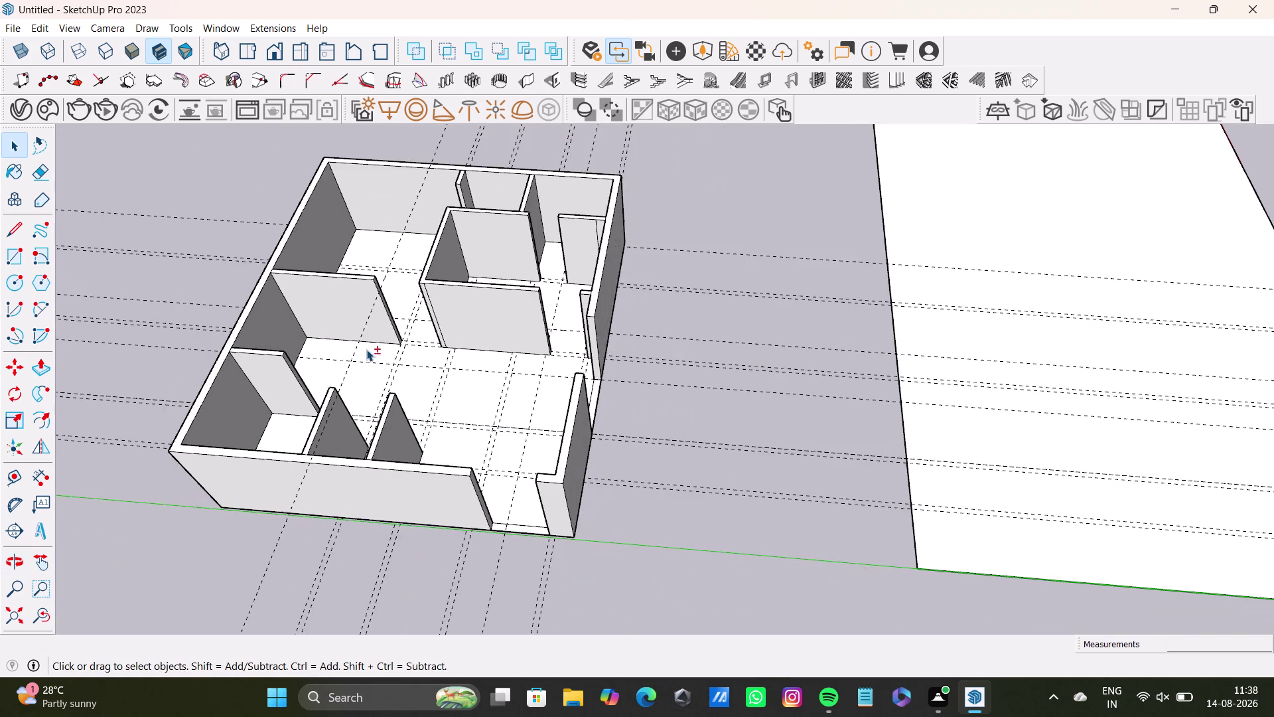
middle_drag(366, 349, 543, 337)
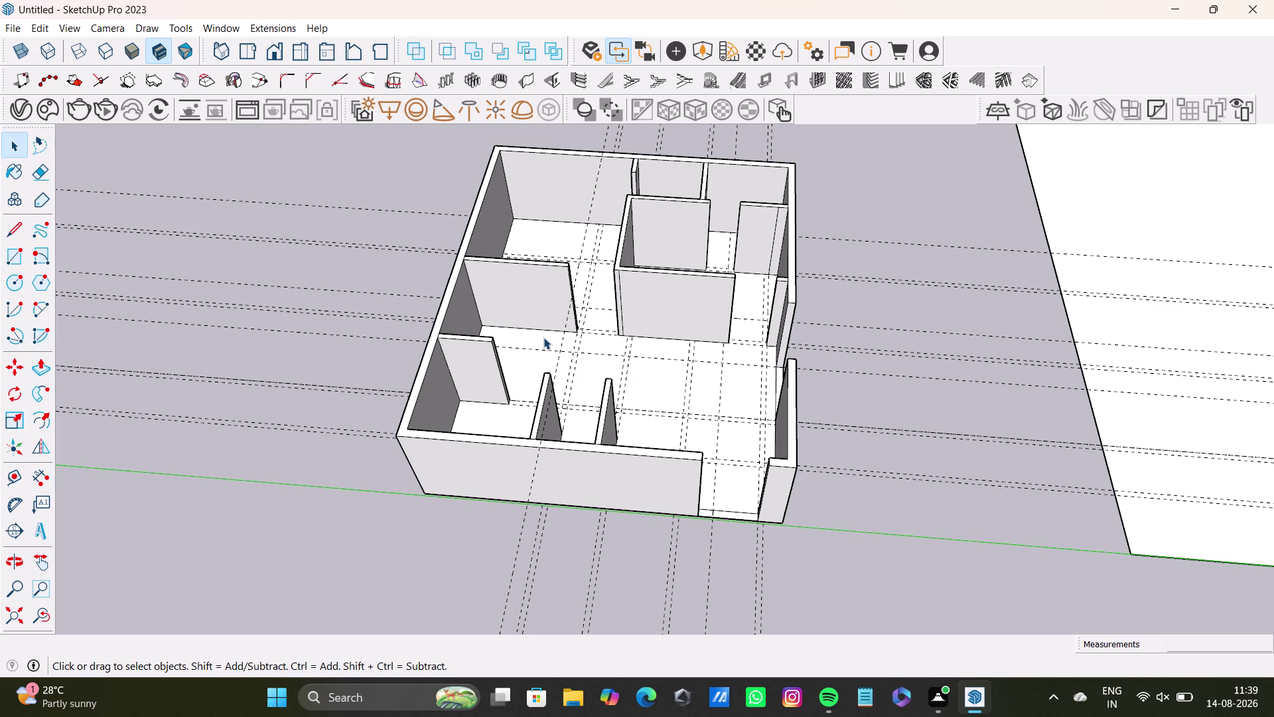
scroll(up, 3)
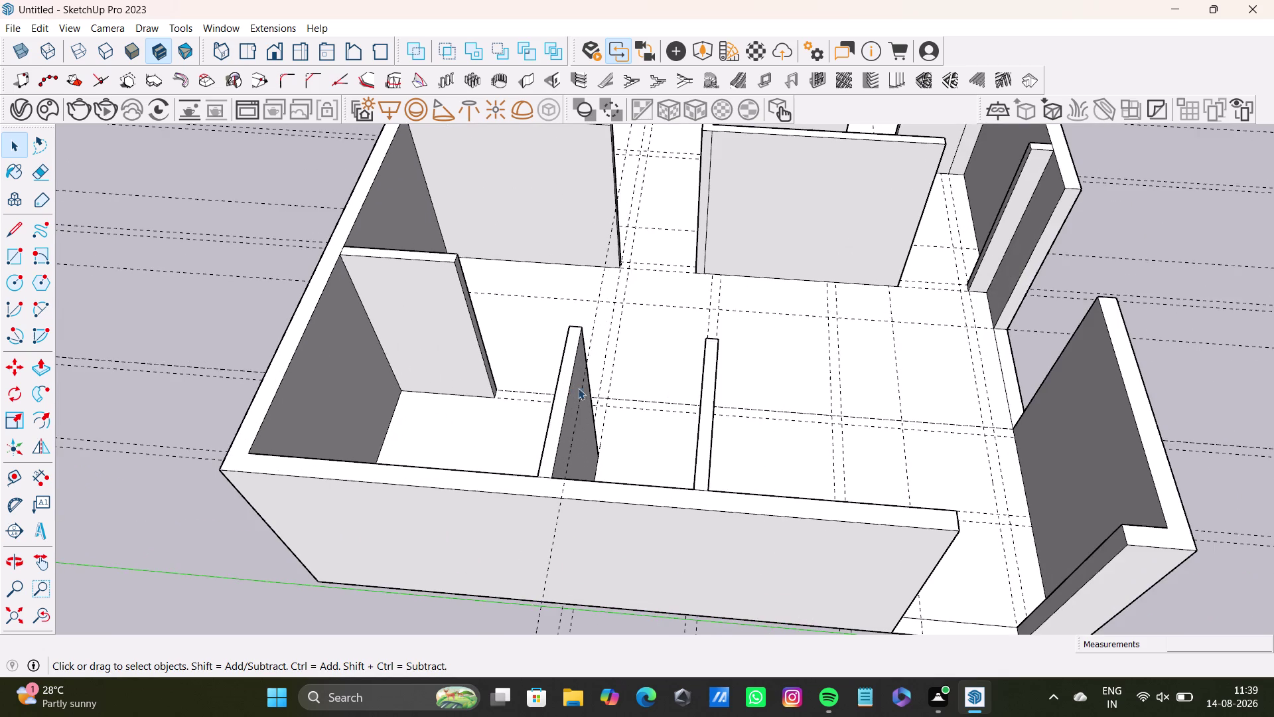
middle_drag(593, 396, 260, 448)
middle_drag(667, 427, 395, 401)
scroll(up, 3)
middle_drag(700, 379, 702, 417)
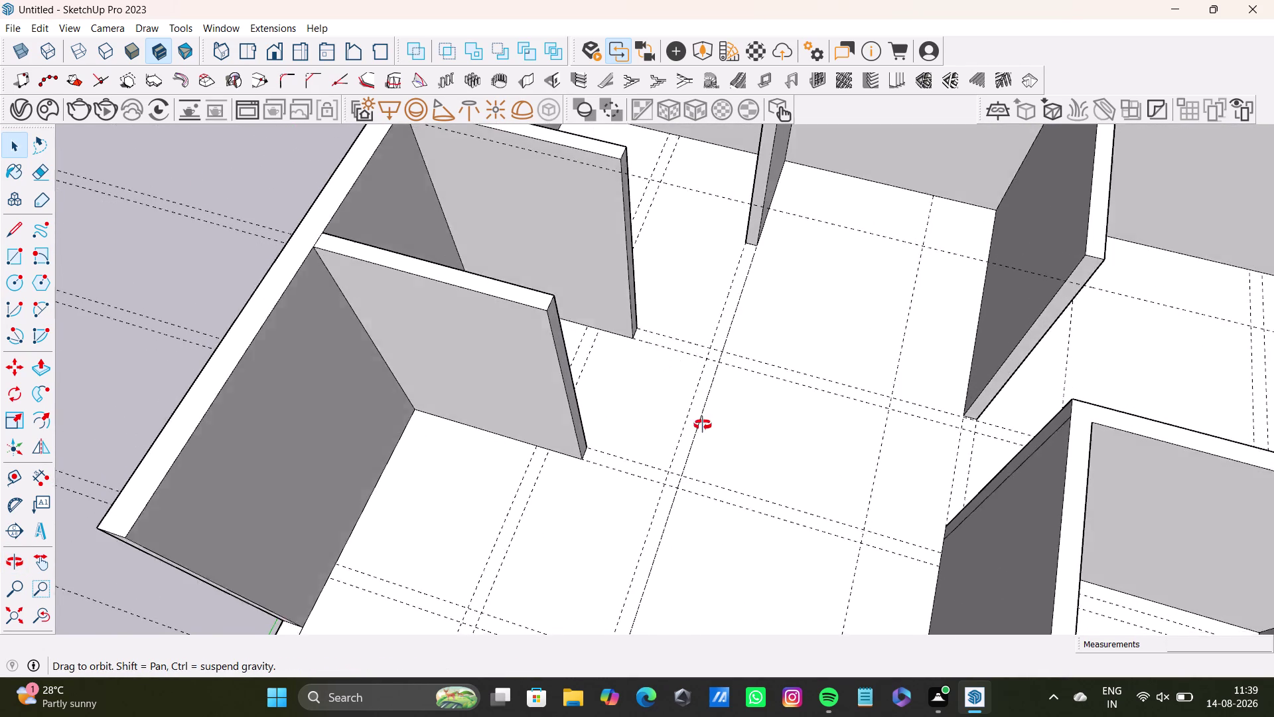
middle_drag(702, 417, 475, 405)
middle_drag(699, 349, 676, 468)
scroll(up, 3)
middle_drag(730, 420, 798, 414)
scroll(down, 3)
middle_drag(805, 413, 959, 149)
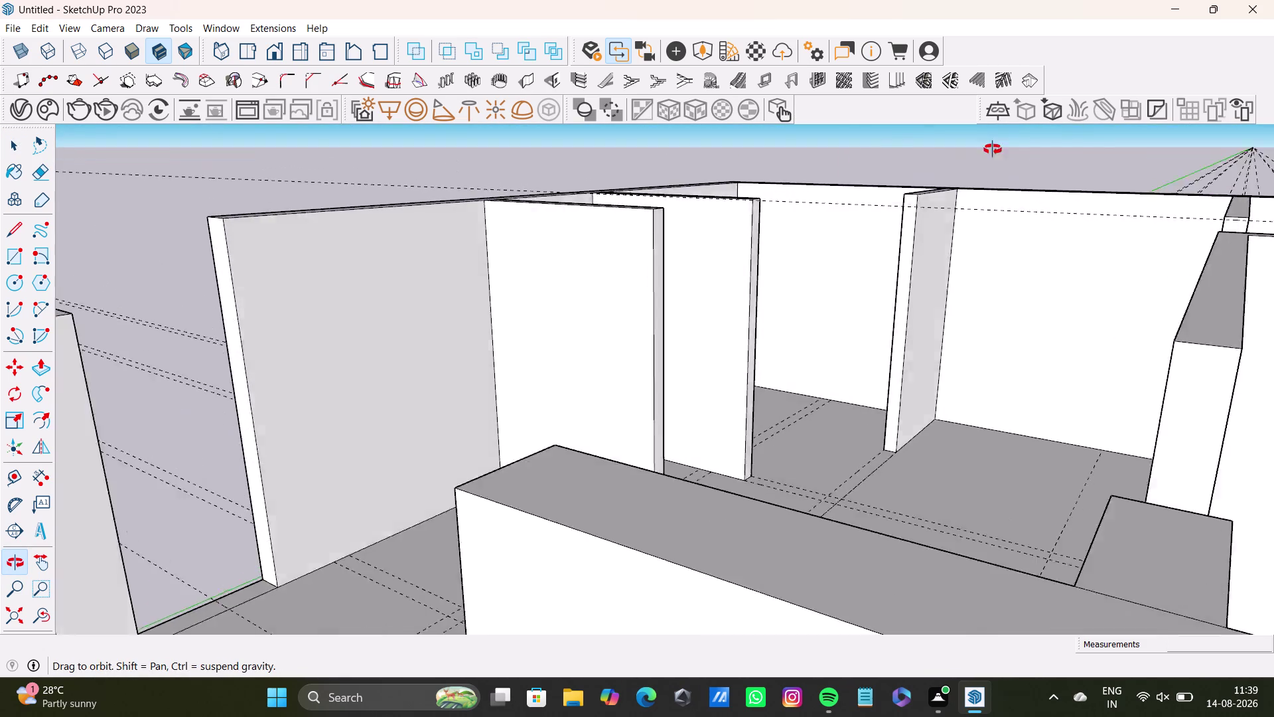
middle_drag(958, 149, 768, 229)
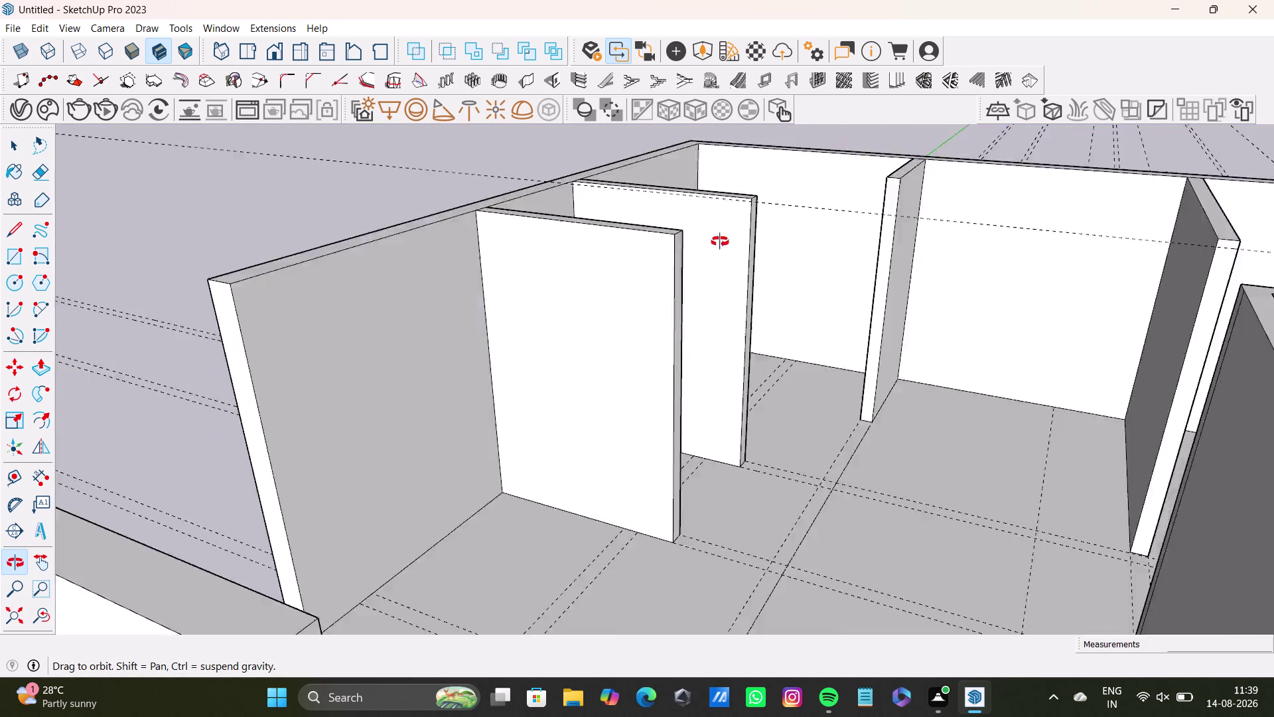
middle_drag(769, 228, 651, 322)
key(space)
click(747, 316)
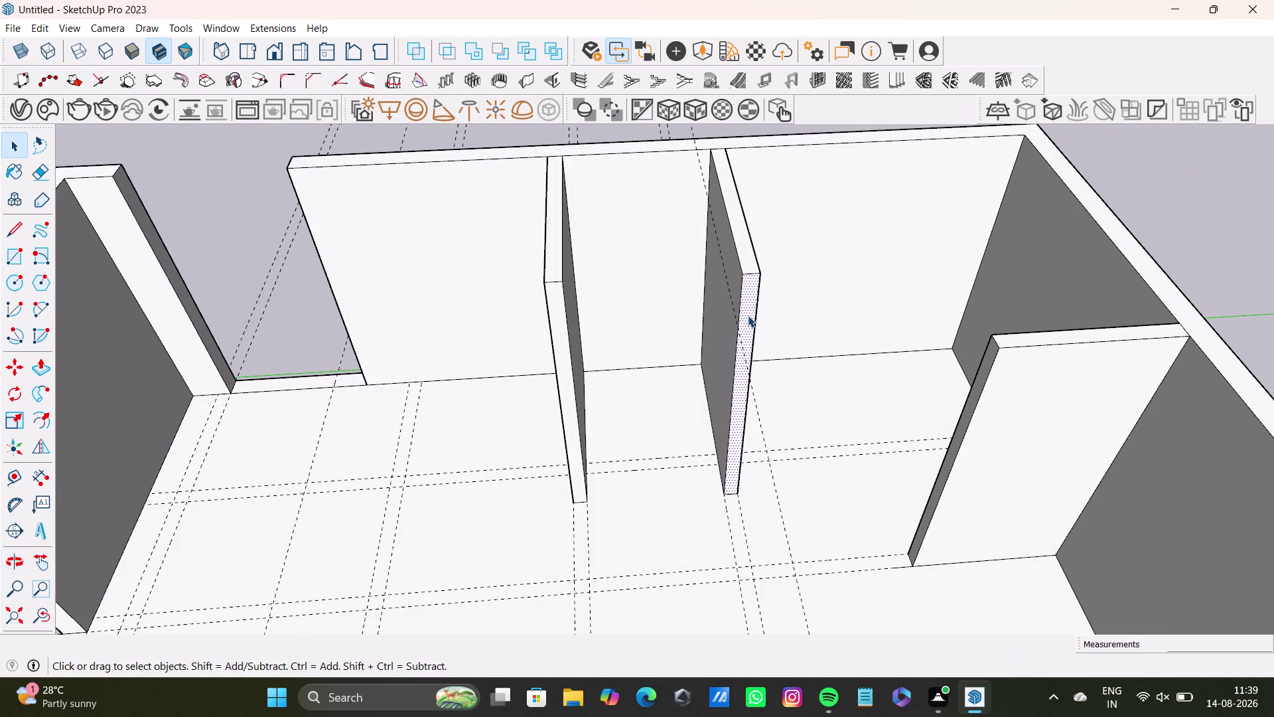
key(p)
click(747, 315)
click(560, 312)
key(space)
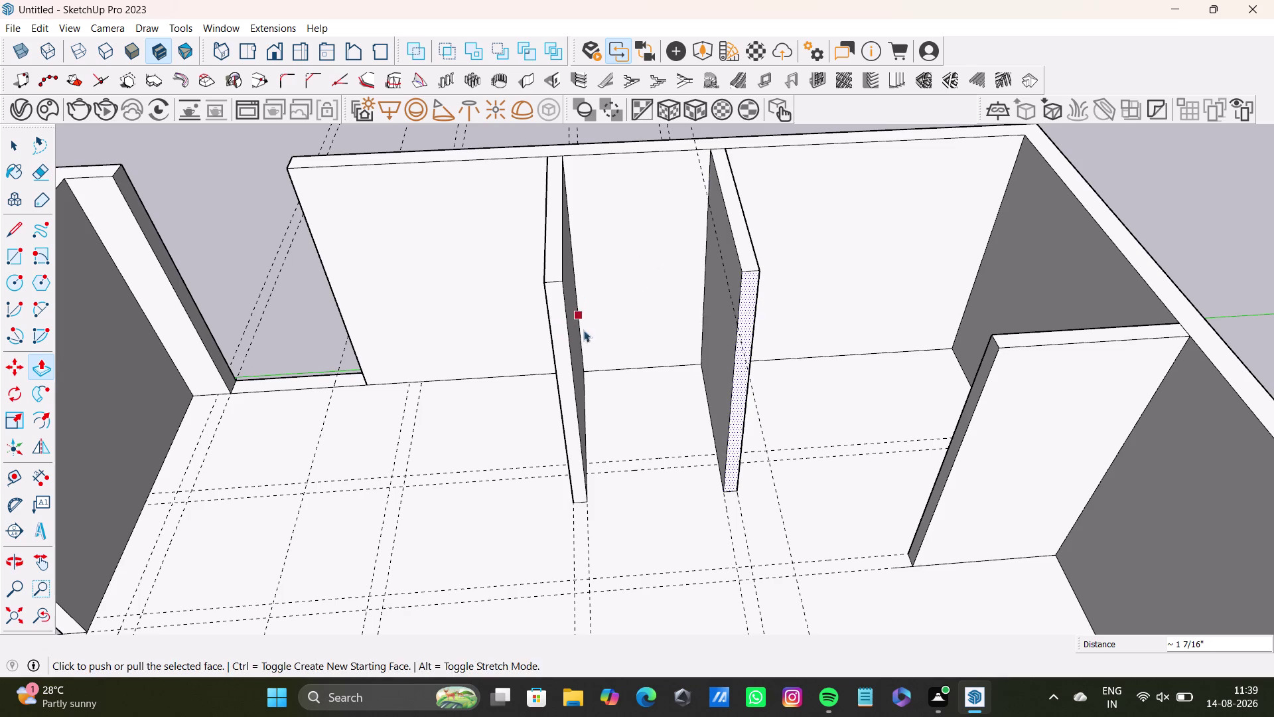
scroll(down, 3)
middle_drag(624, 431, 682, 512)
scroll(down, 3)
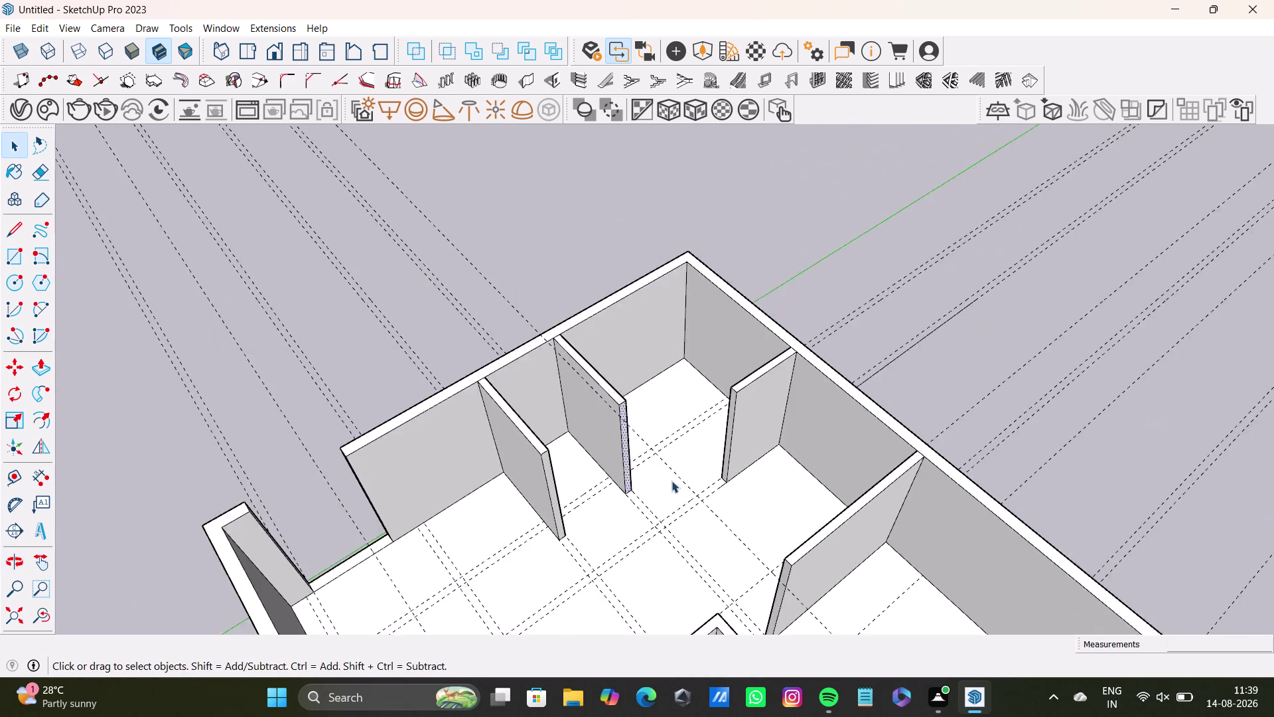
scroll(down, 3)
middle_drag(673, 475, 685, 263)
middle_drag(694, 361, 487, 425)
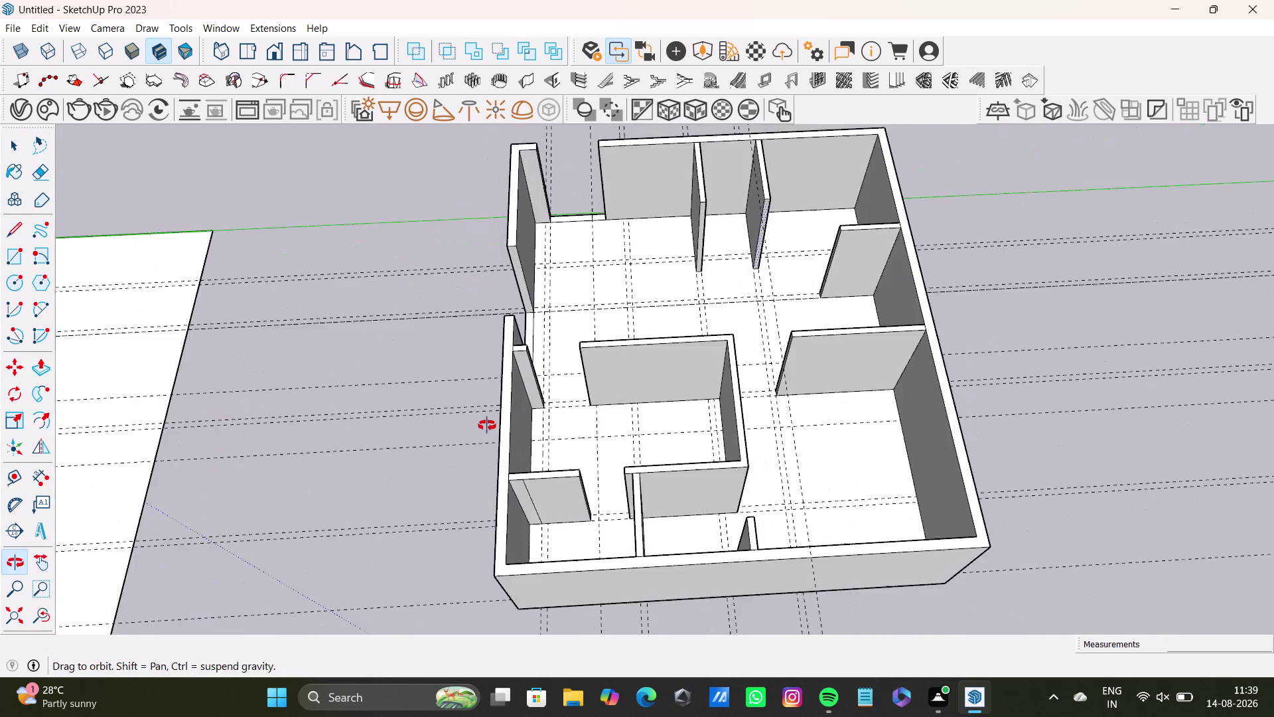
middle_drag(487, 426, 606, 337)
key(space)
click(632, 352)
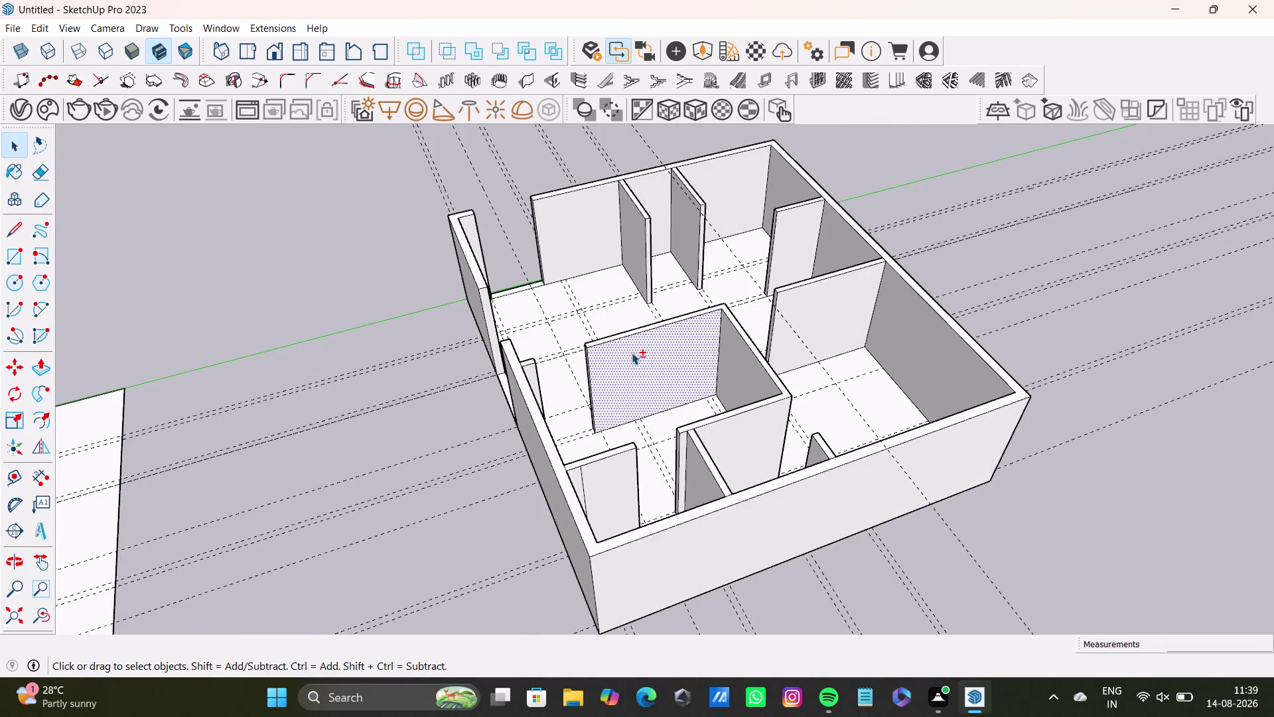
double_click(632, 352)
double_click(632, 353)
double_click(632, 353)
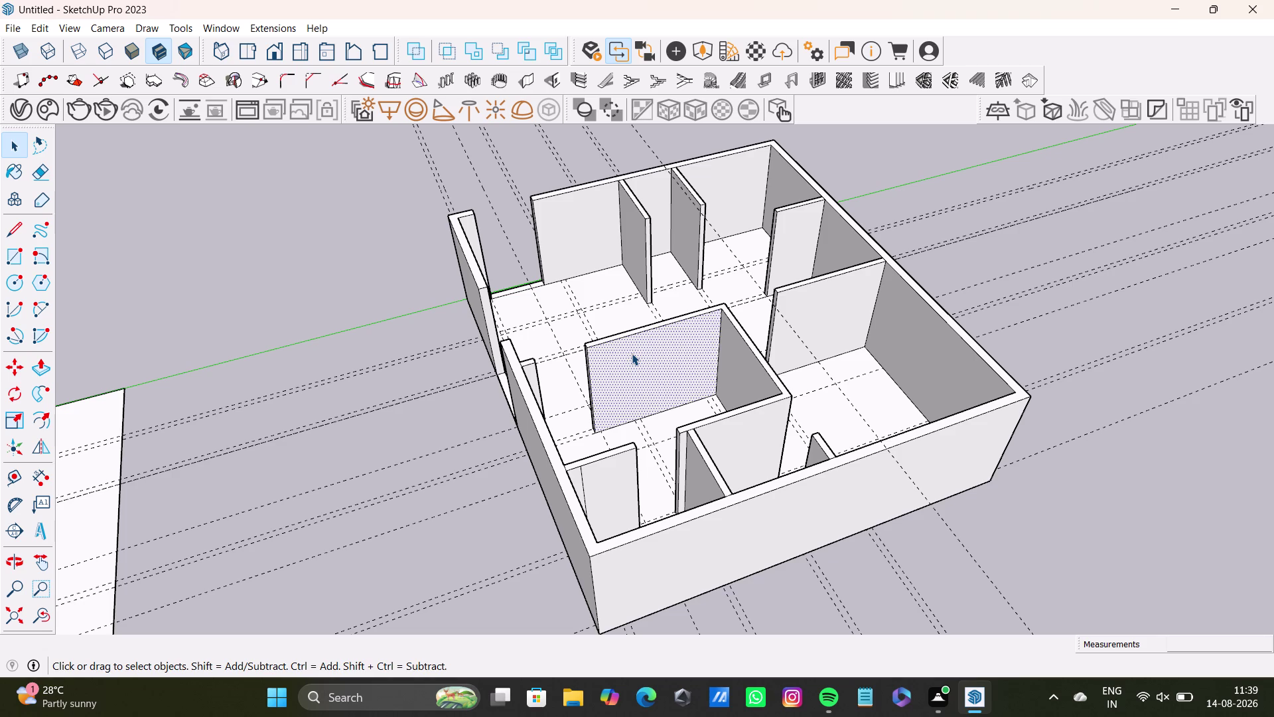
scroll(up, 3)
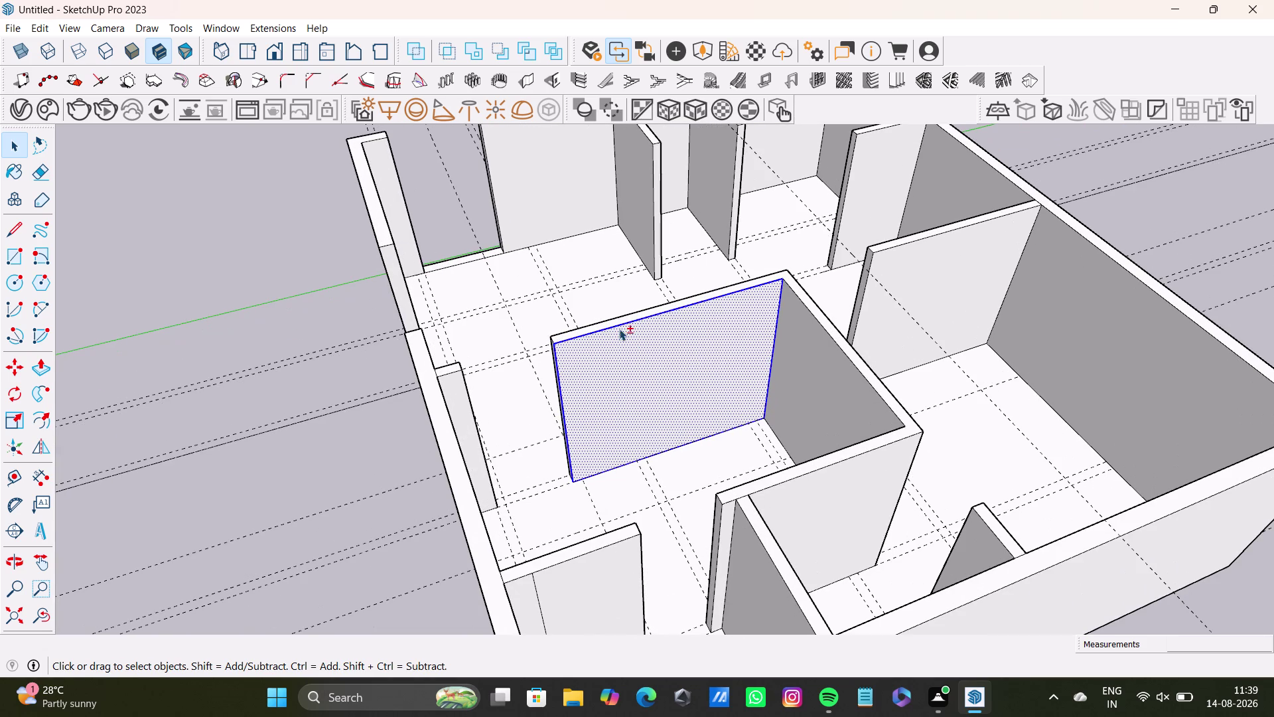
double_click(617, 322)
double_click(462, 375)
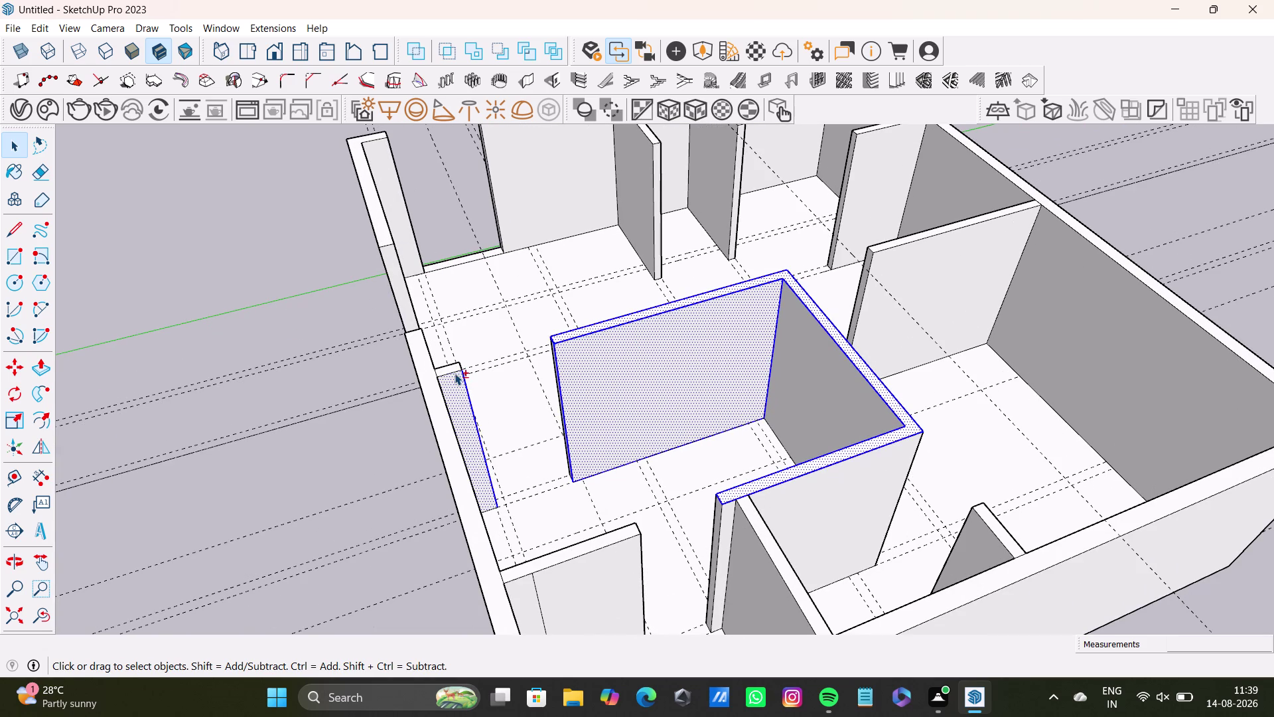
double_click(455, 373)
double_click(758, 551)
double_click(811, 508)
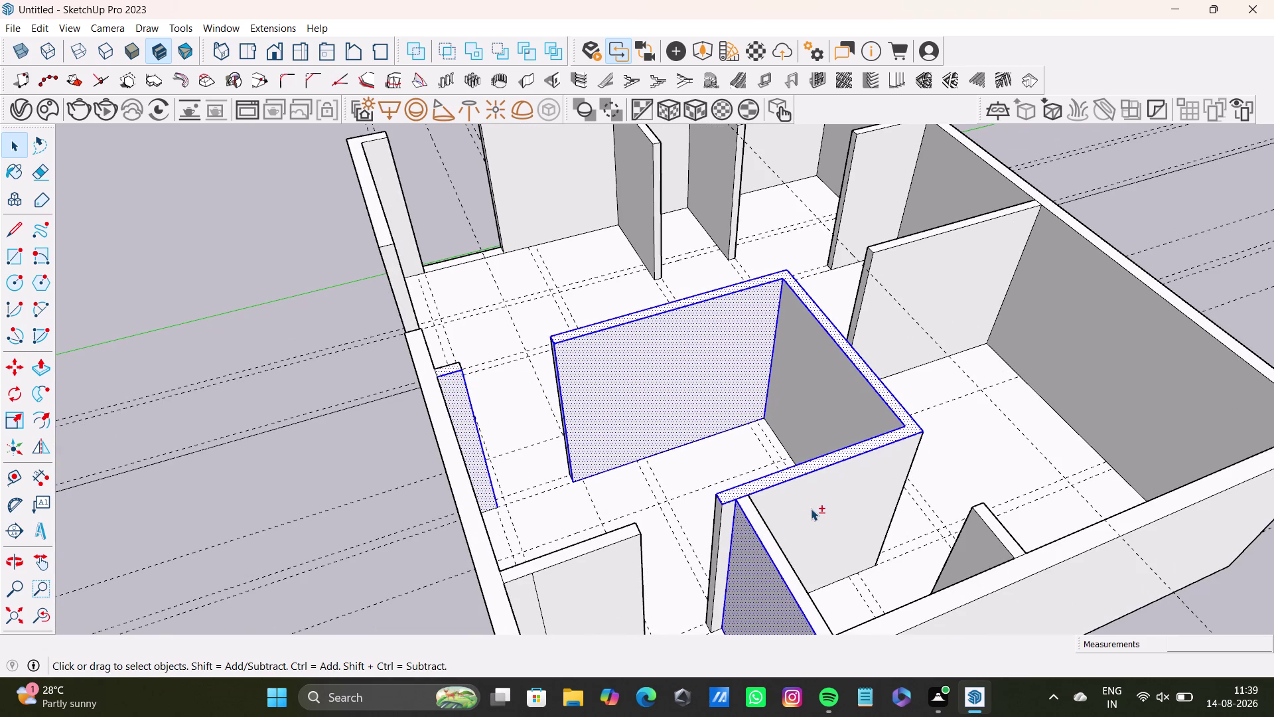
double_click(759, 525)
double_click(723, 515)
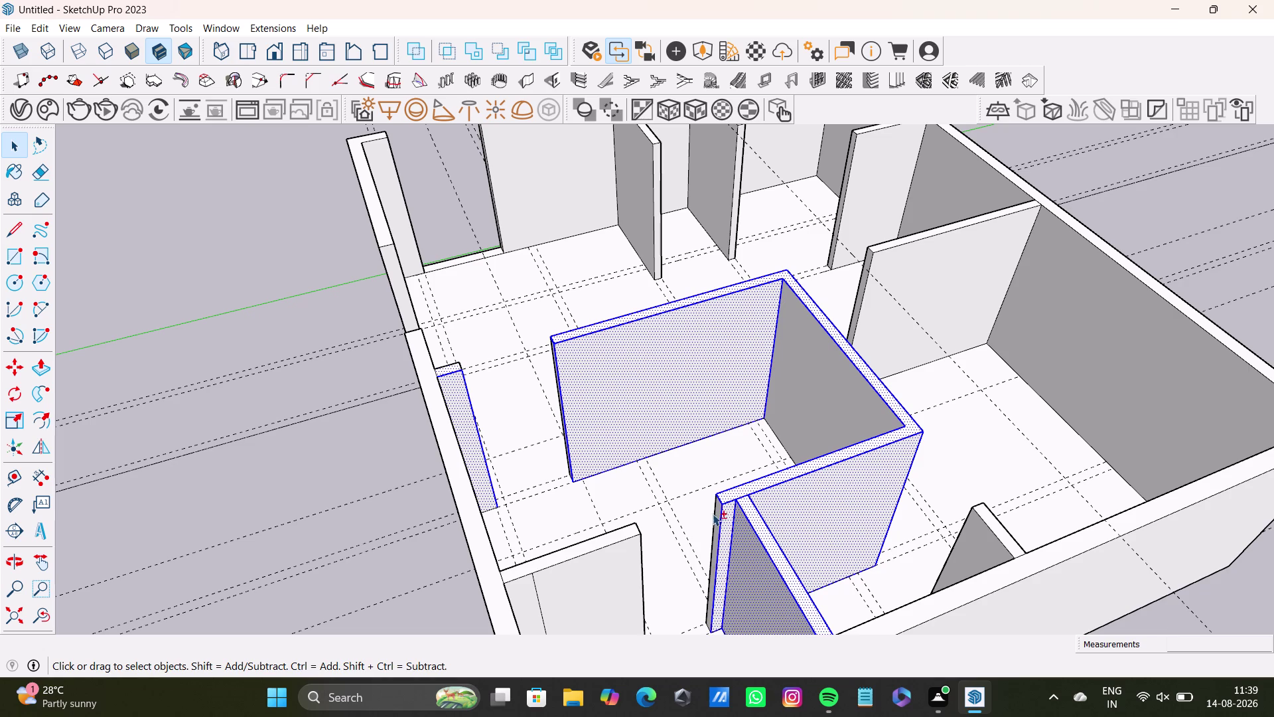
double_click(716, 510)
double_click(625, 569)
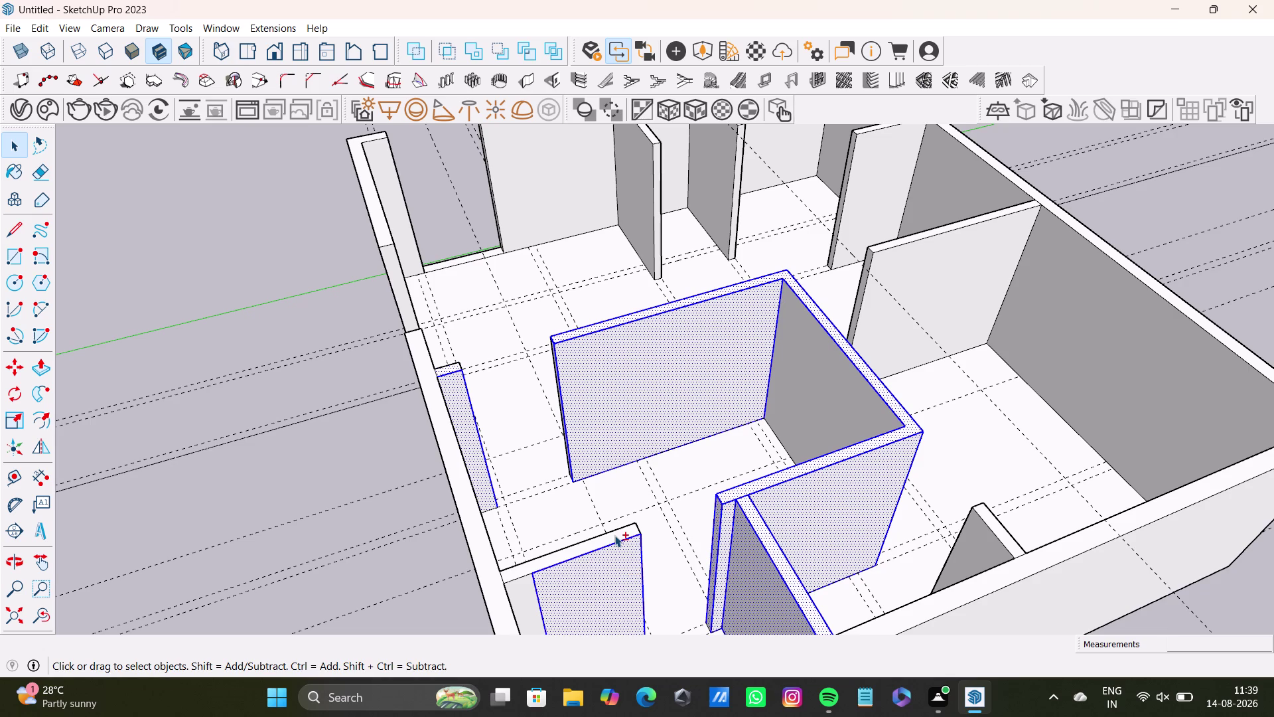
double_click(615, 535)
double_click(520, 589)
middle_drag(727, 586, 714, 496)
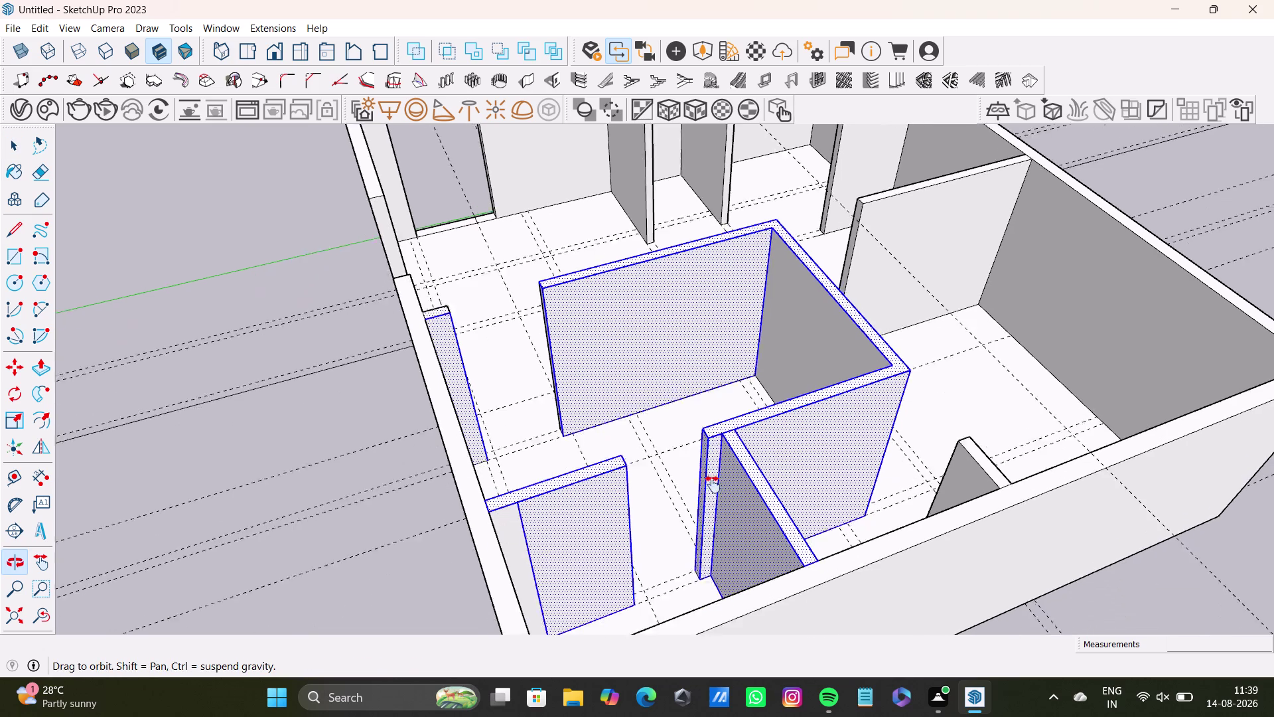
middle_drag(714, 497, 690, 423)
double_click(473, 395)
middle_drag(654, 420, 592, 498)
middle_drag(703, 492, 283, 560)
middle_drag(567, 418, 687, 567)
scroll(up, 3)
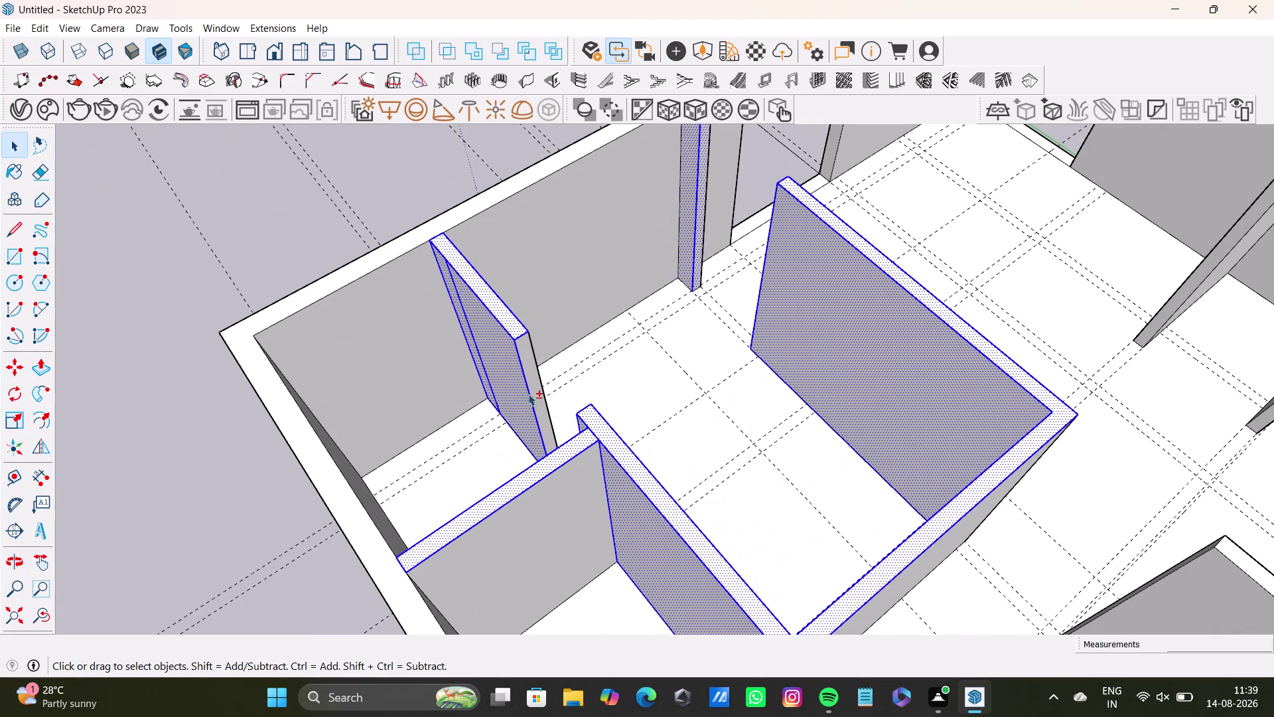
double_click(536, 380)
middle_drag(641, 406, 347, 381)
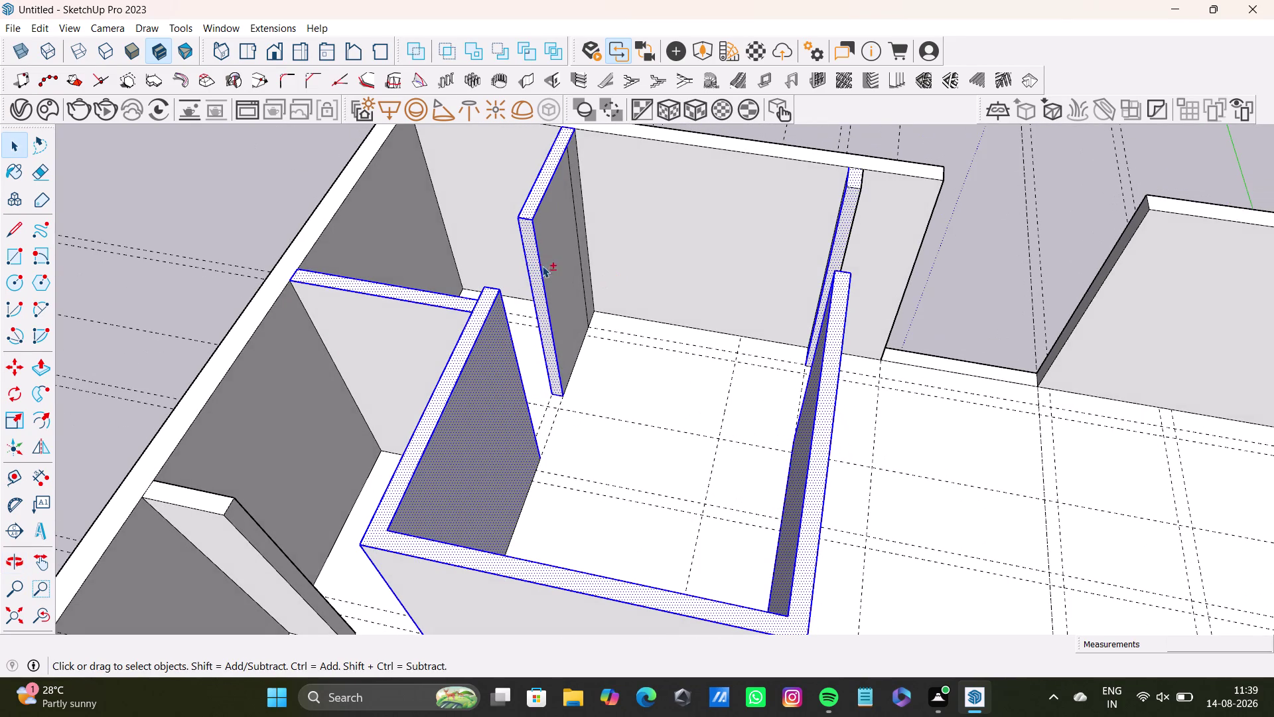
double_click(553, 266)
double_click(583, 233)
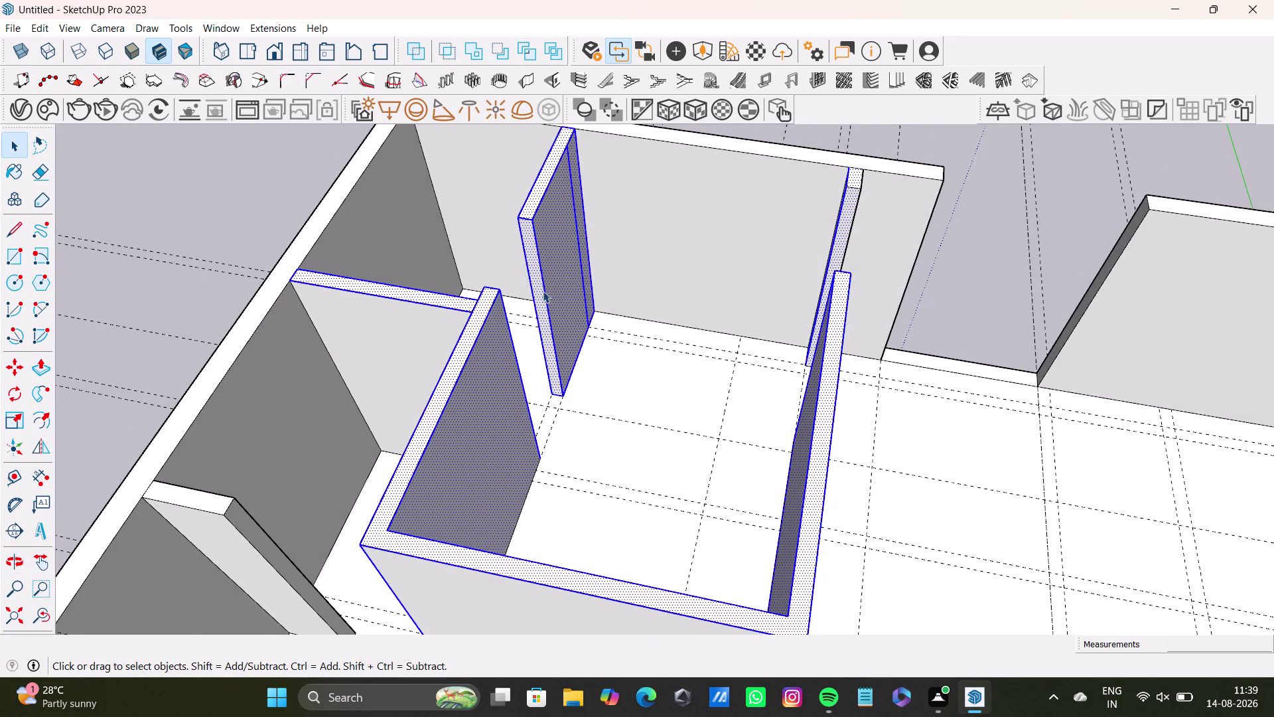
scroll(down, 3)
double_click(467, 331)
middle_drag(430, 373, 593, 254)
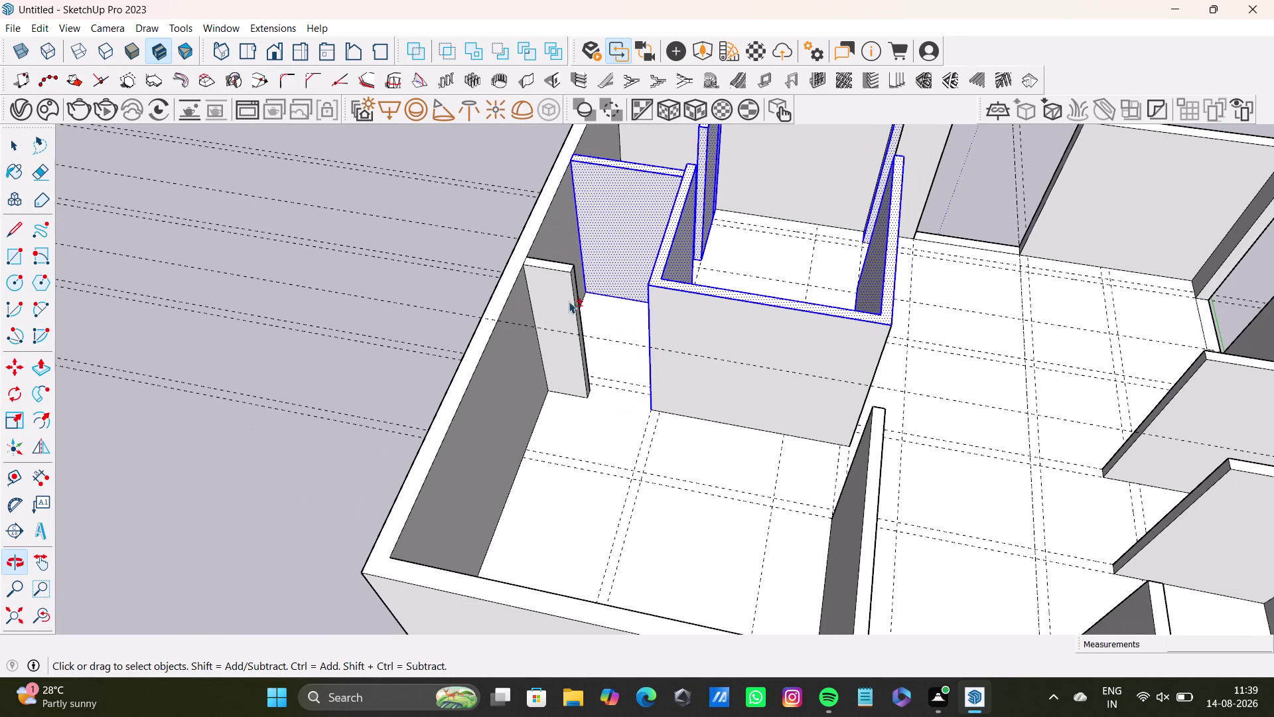
double_click(567, 303)
double_click(570, 266)
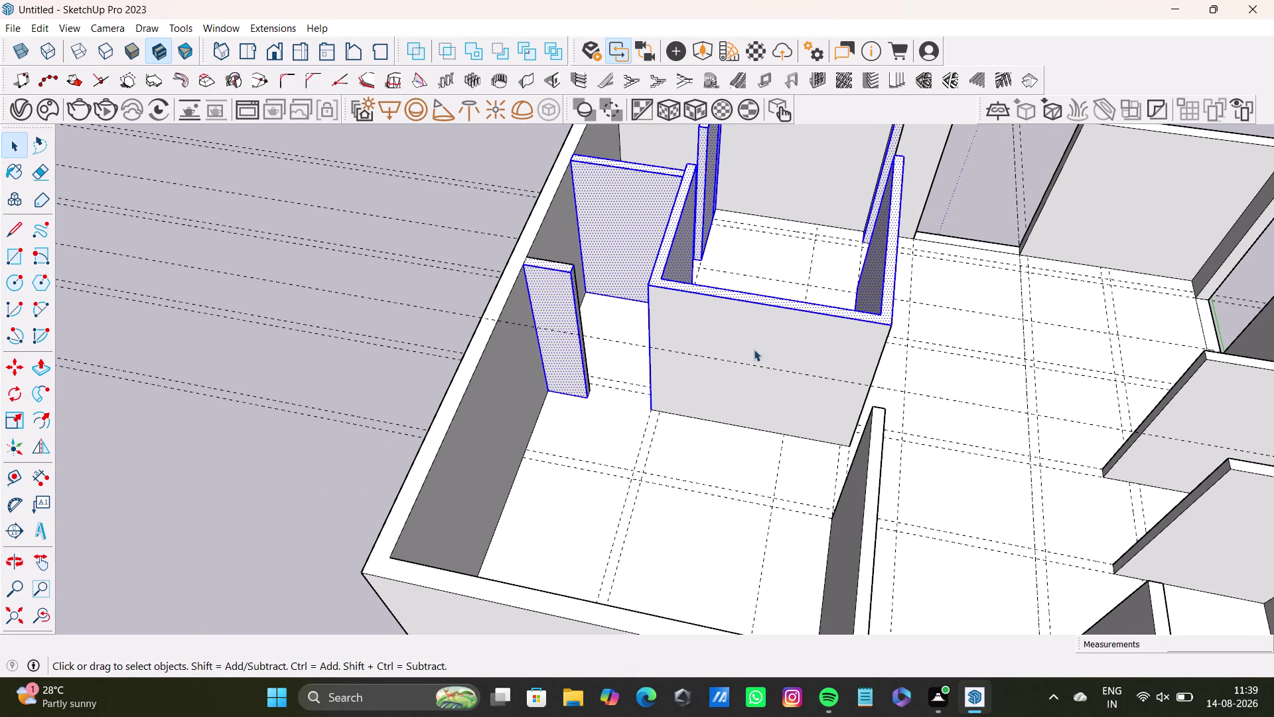
middle_drag(753, 349, 298, 442)
middle_drag(621, 349, 353, 303)
middle_drag(695, 286, 631, 361)
middle_drag(375, 413, 380, 392)
middle_drag(611, 357, 428, 373)
middle_drag(518, 275, 649, 427)
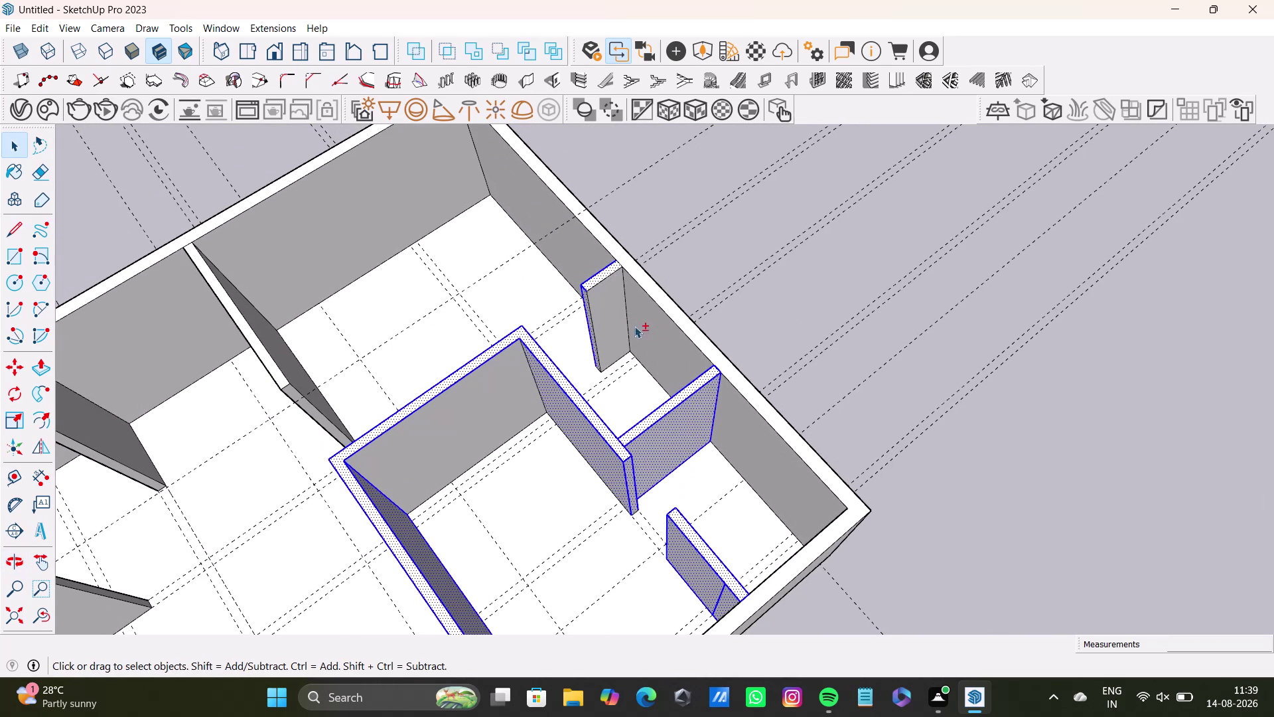
double_click(612, 318)
scroll(up, 3)
scroll(down, 3)
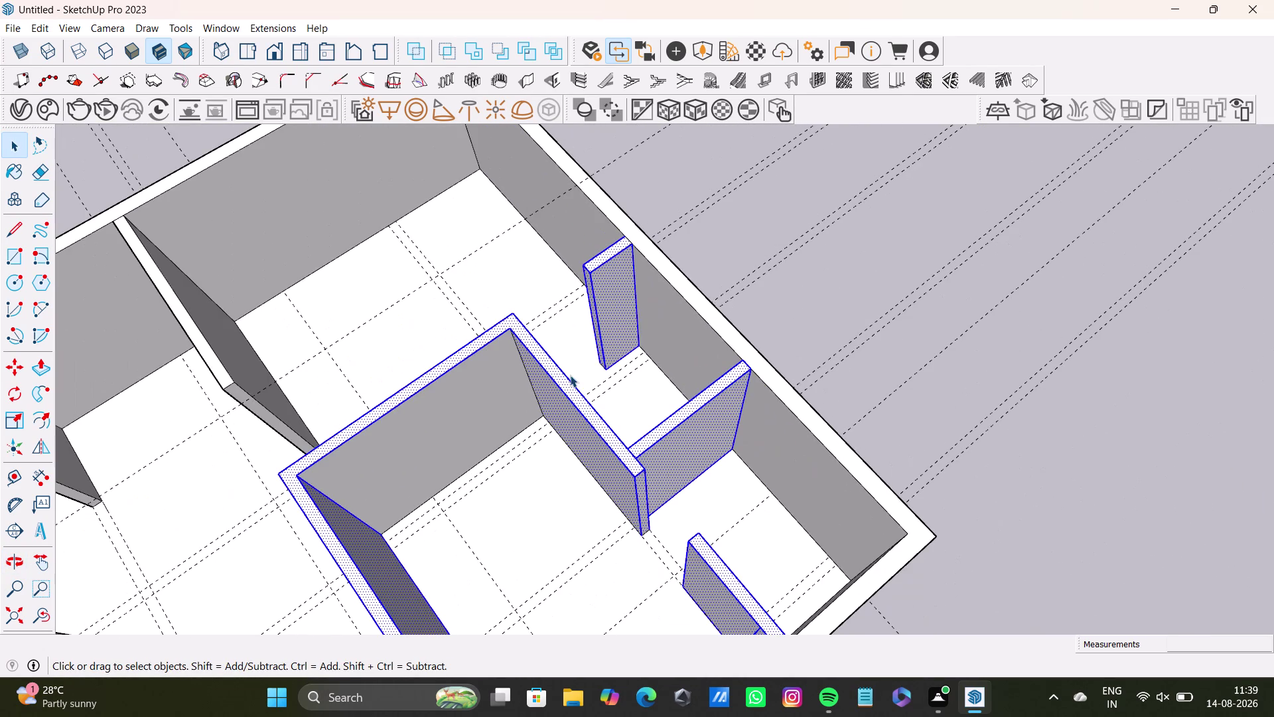
double_click(472, 379)
scroll(down, 3)
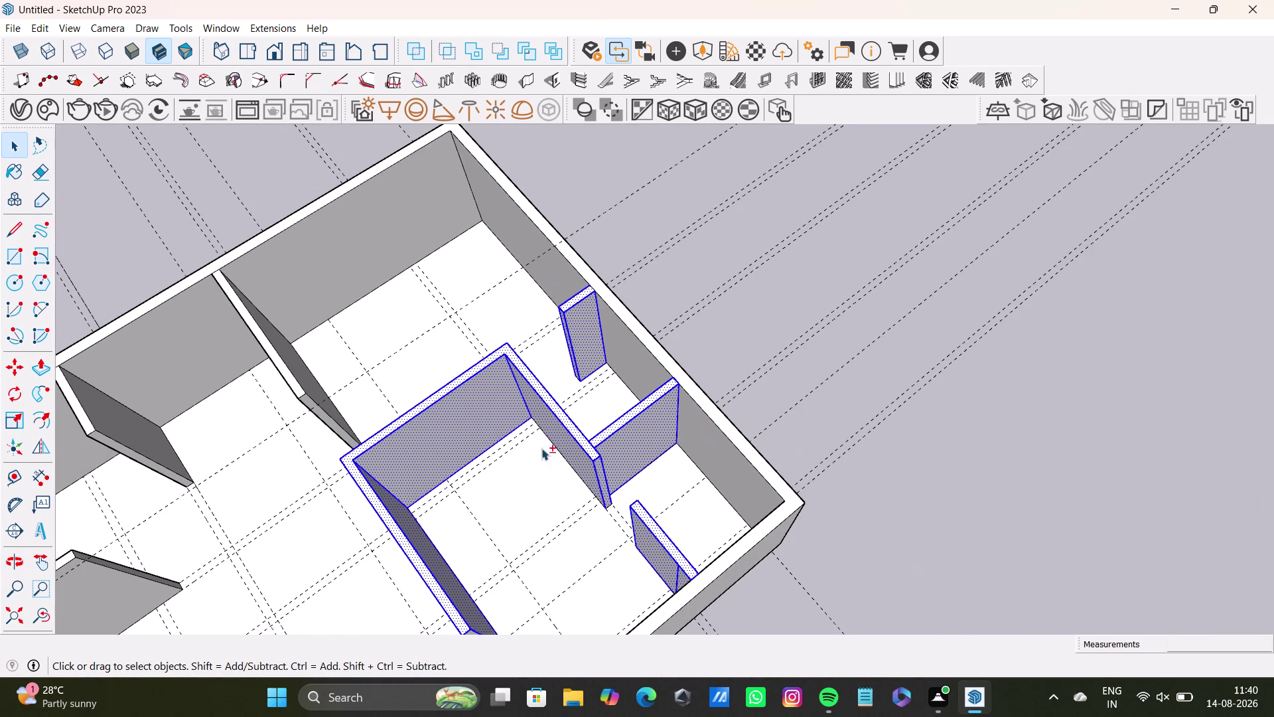
middle_drag(549, 451, 657, 361)
scroll(up, 3)
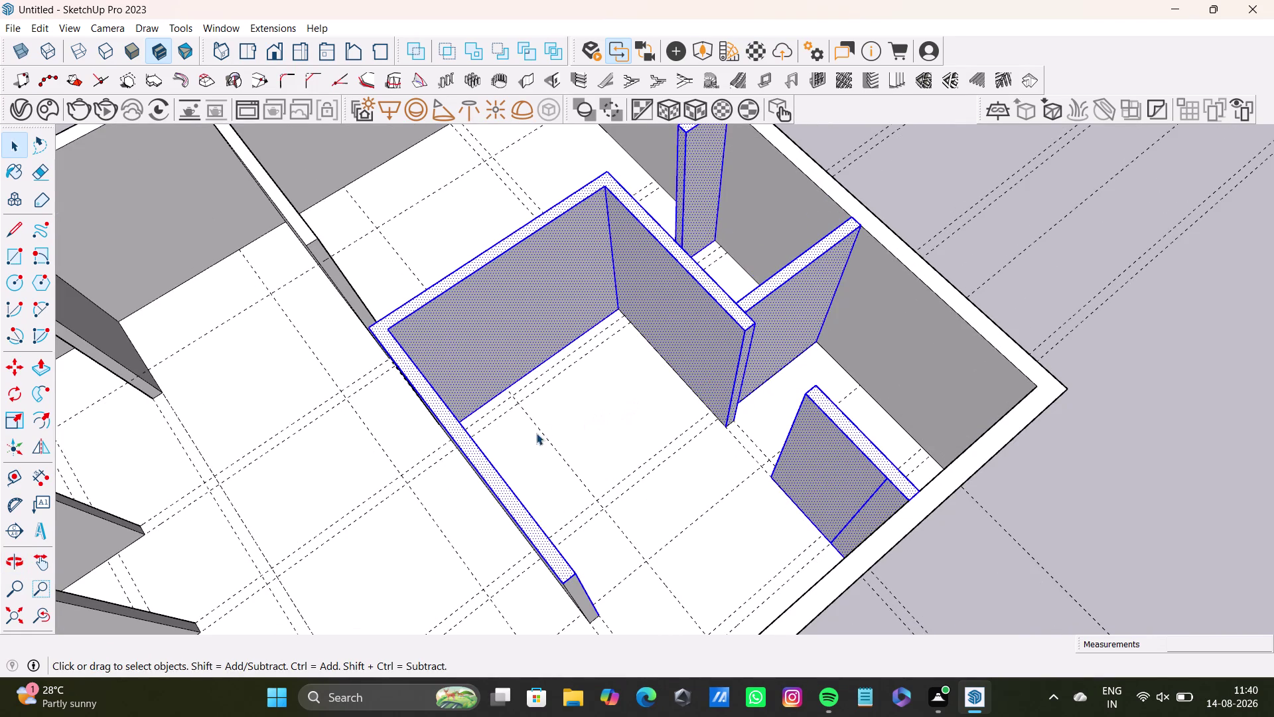
middle_drag(539, 433, 679, 287)
double_click(590, 435)
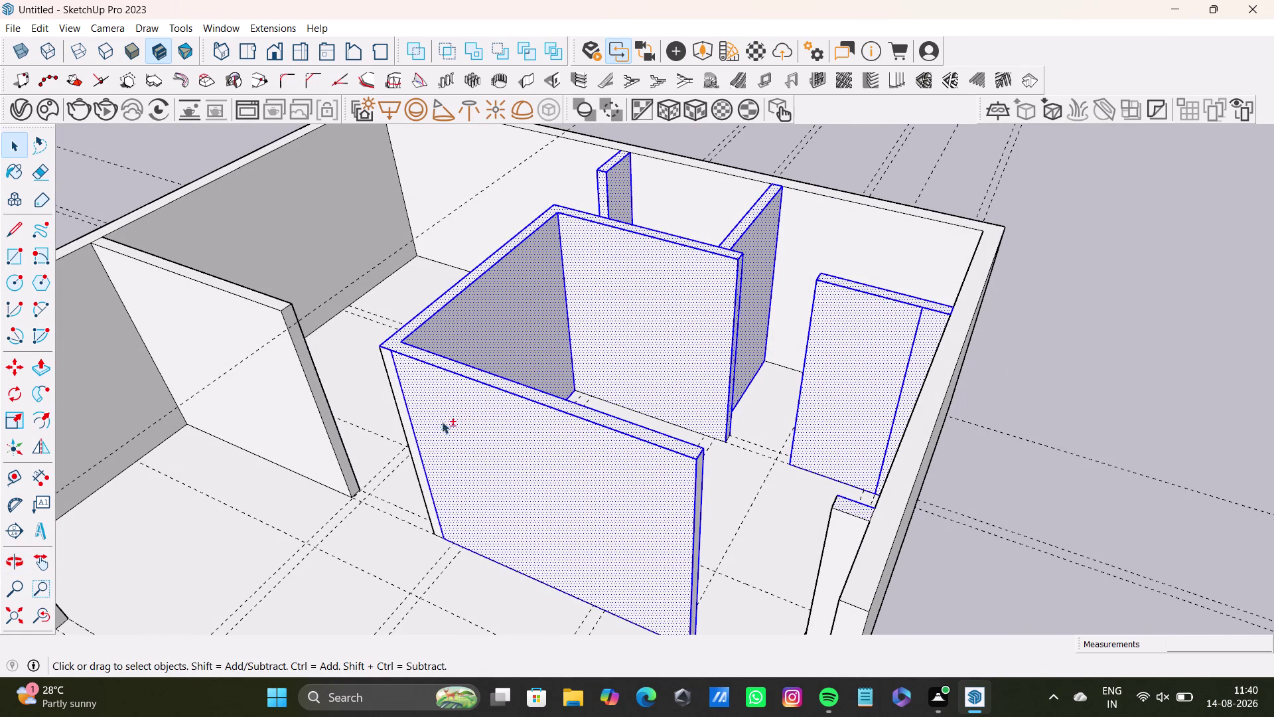
double_click(406, 414)
click(399, 413)
double_click(402, 417)
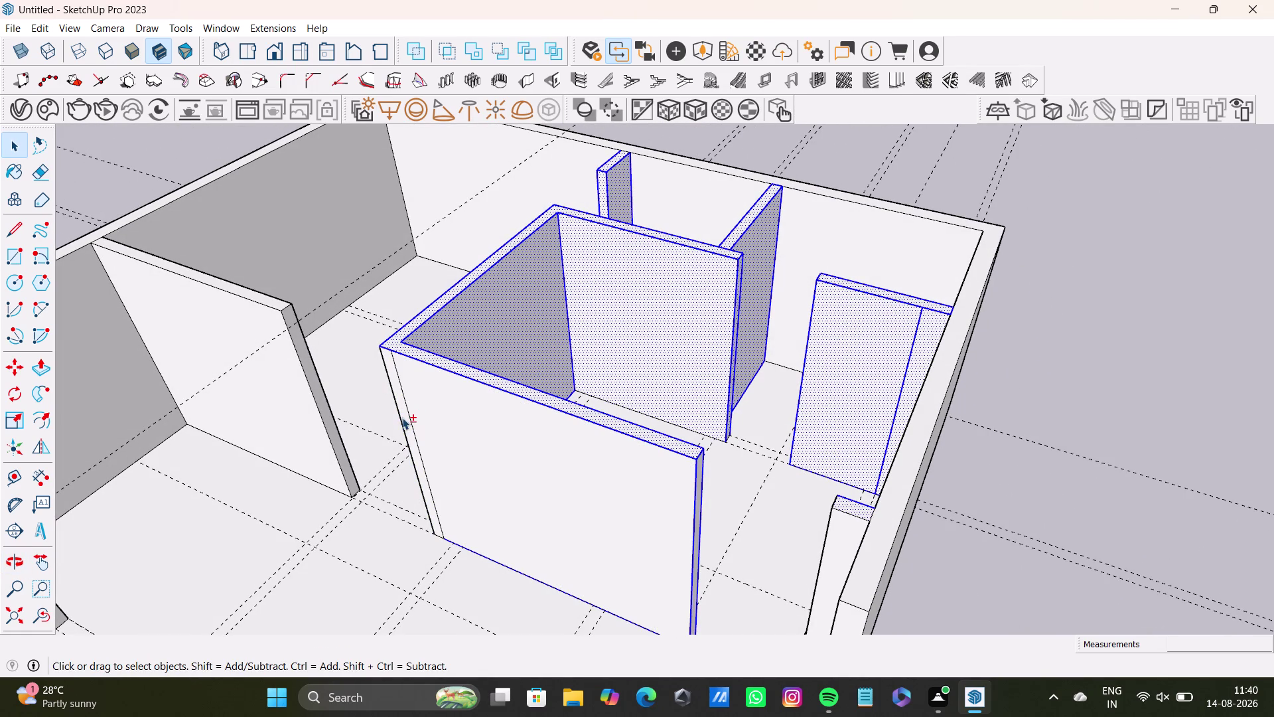
double_click(405, 421)
click(409, 423)
double_click(409, 423)
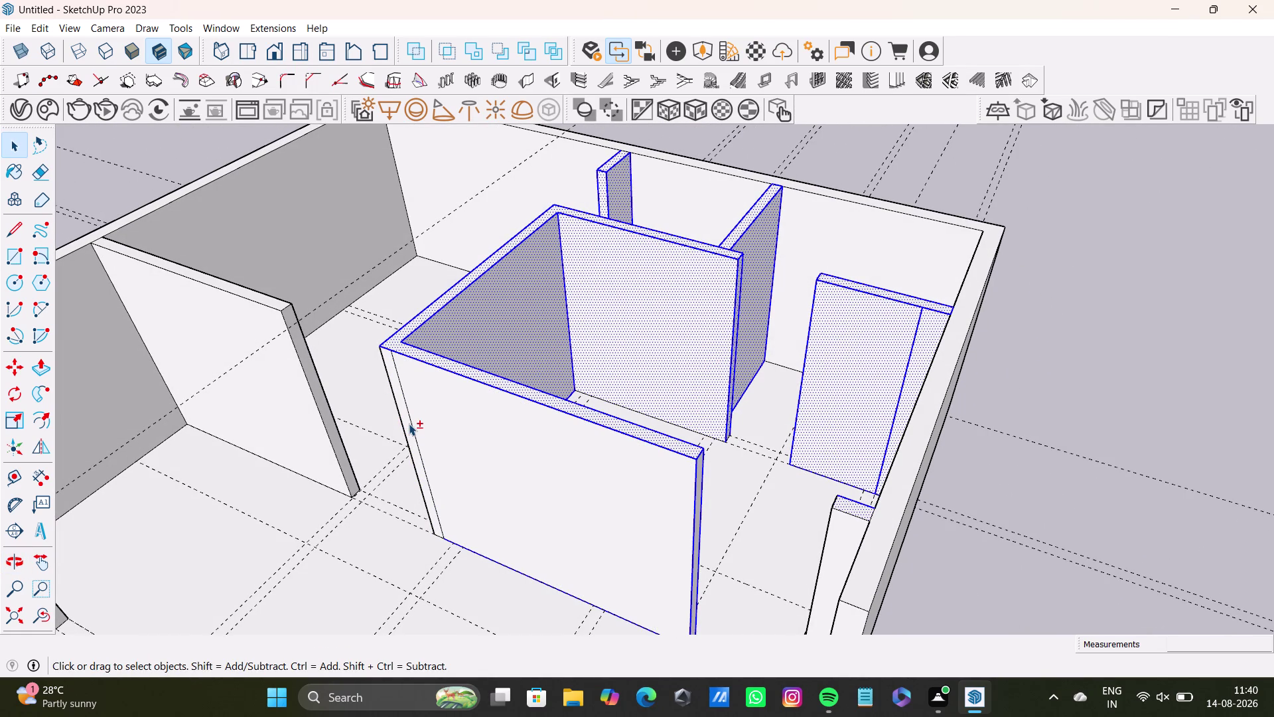
double_click(406, 419)
double_click(481, 427)
scroll(down, 3)
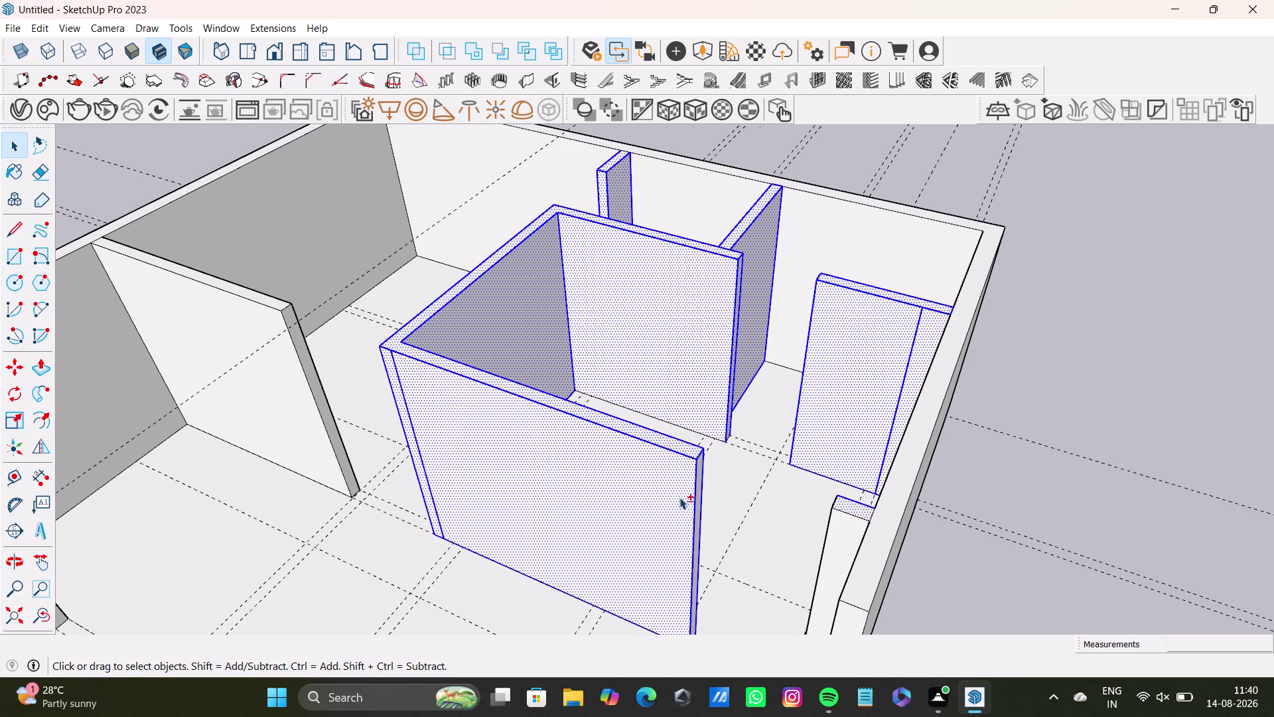
scroll(down, 3)
scroll(down, 3)
middle_drag(769, 555, 881, 521)
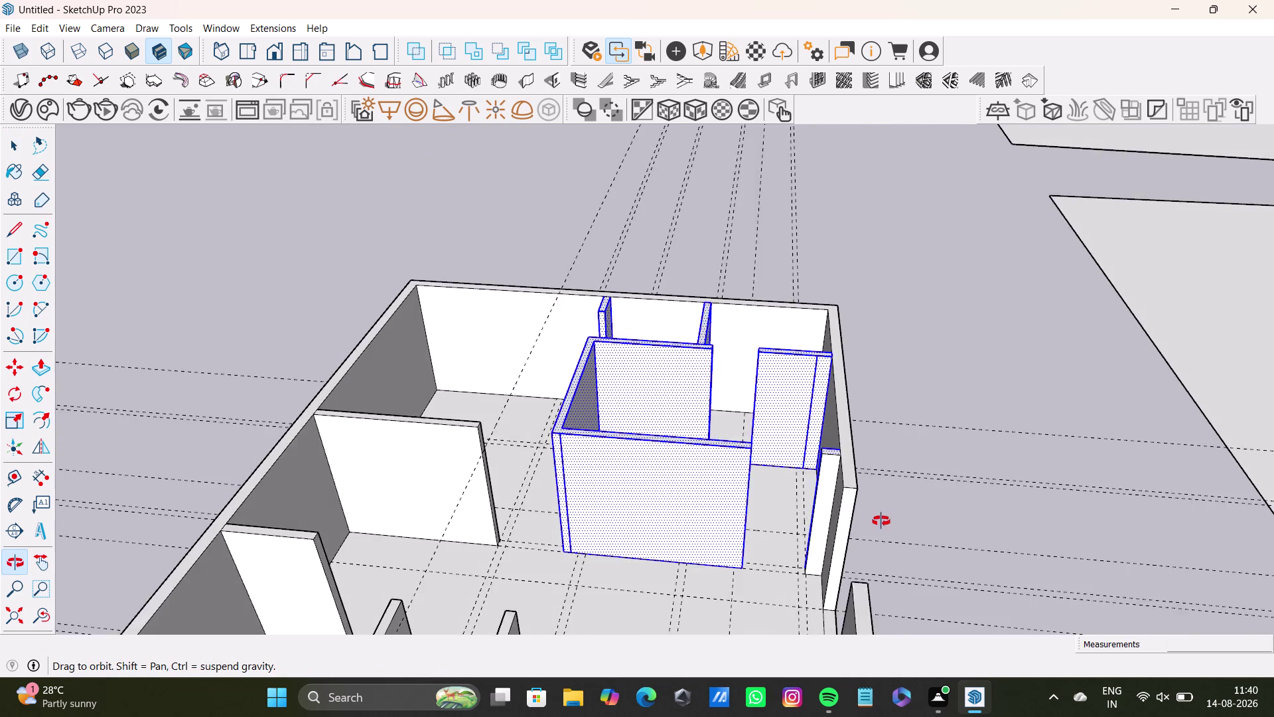
middle_drag(880, 521, 887, 541)
scroll(up, 3)
double_click(831, 483)
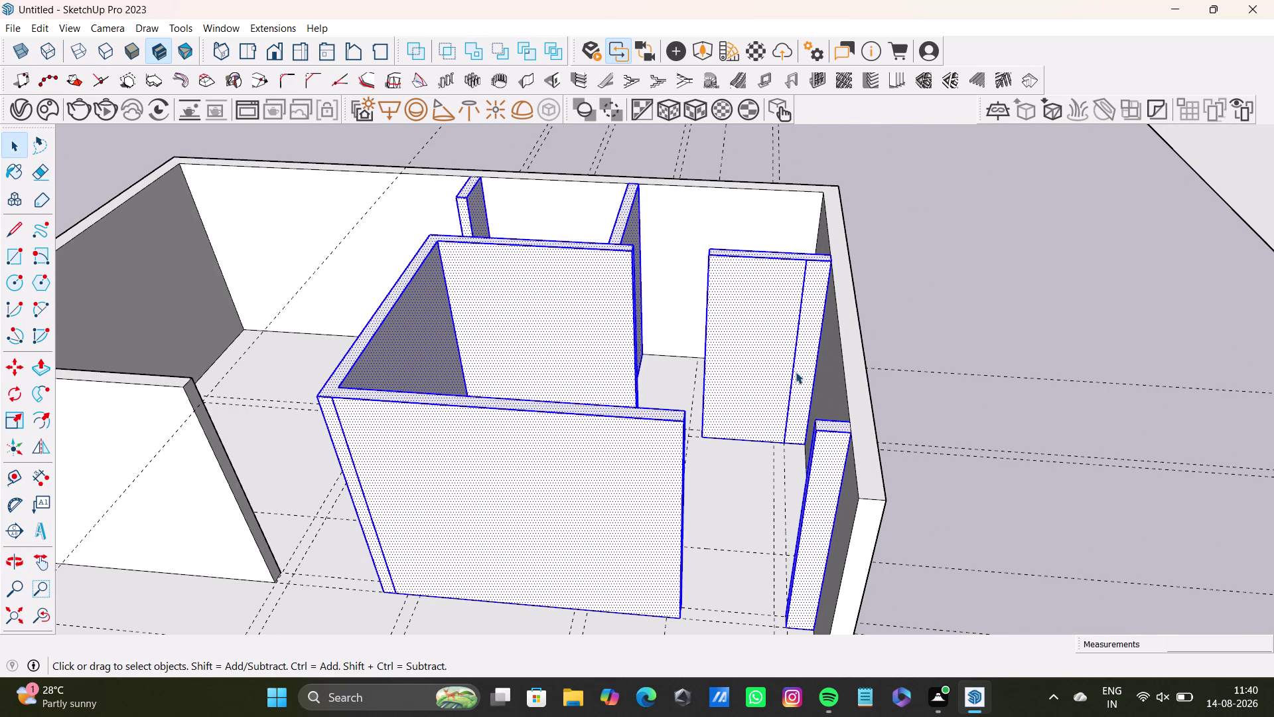
scroll(down, 3)
middle_drag(688, 299, 922, 335)
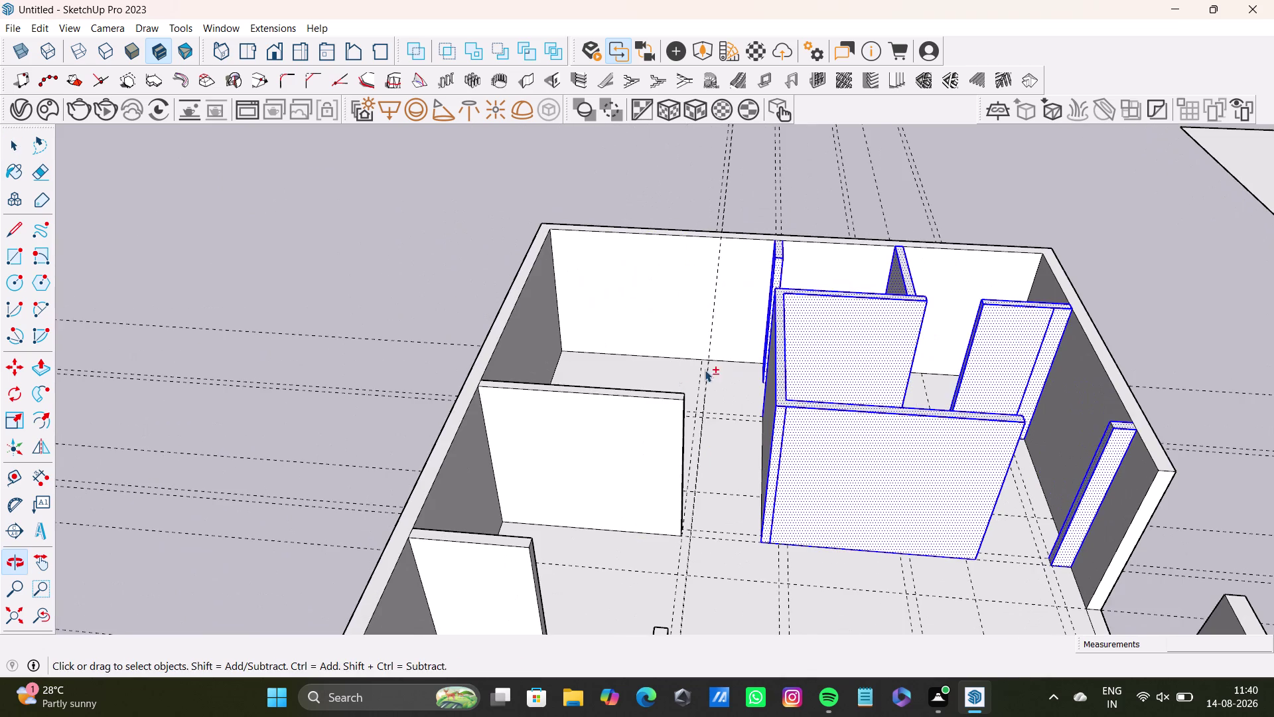
double_click(617, 425)
middle_drag(735, 446, 663, 494)
middle_drag(720, 492, 303, 530)
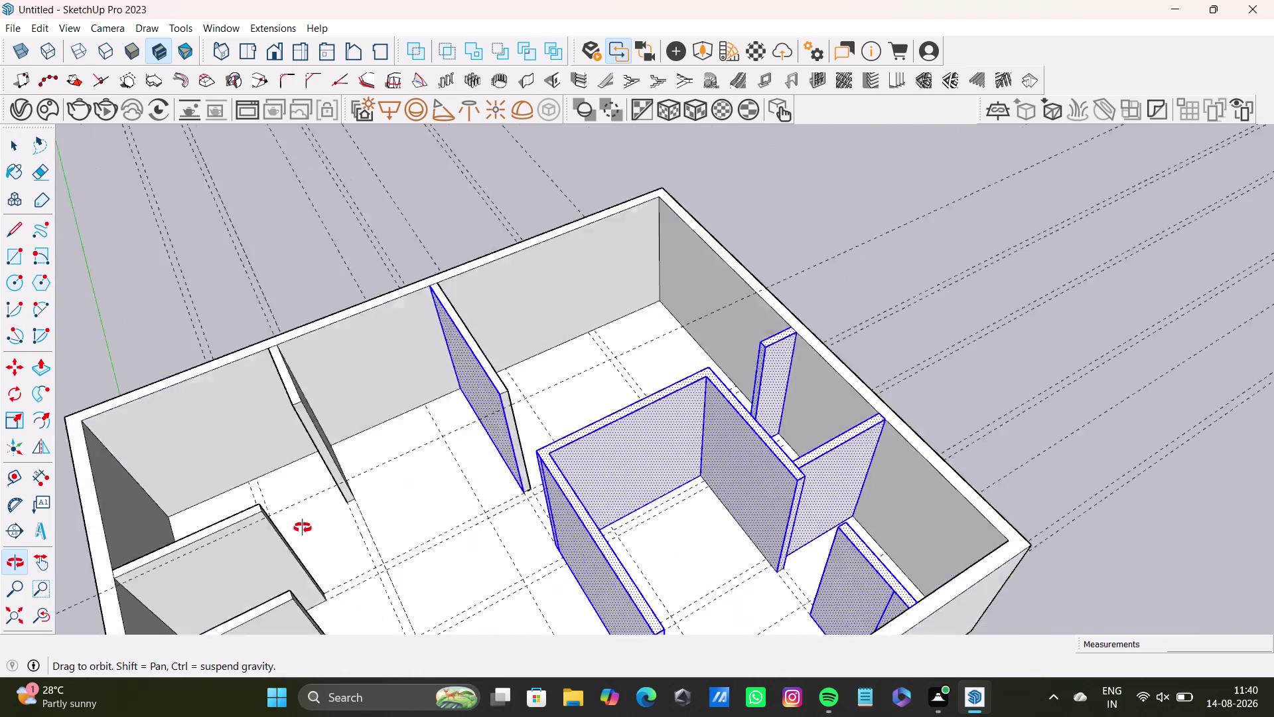
middle_drag(304, 530, 302, 528)
middle_drag(500, 439, 617, 486)
middle_drag(568, 529, 236, 494)
double_click(668, 373)
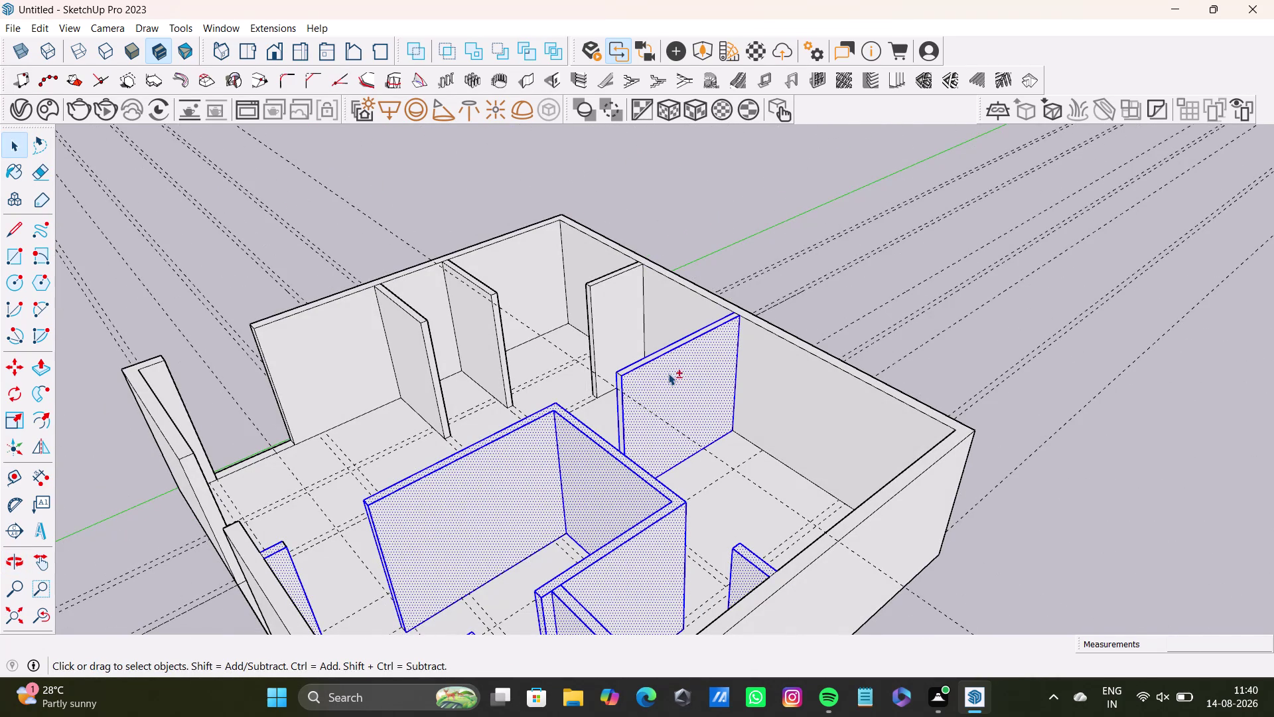
double_click(623, 306)
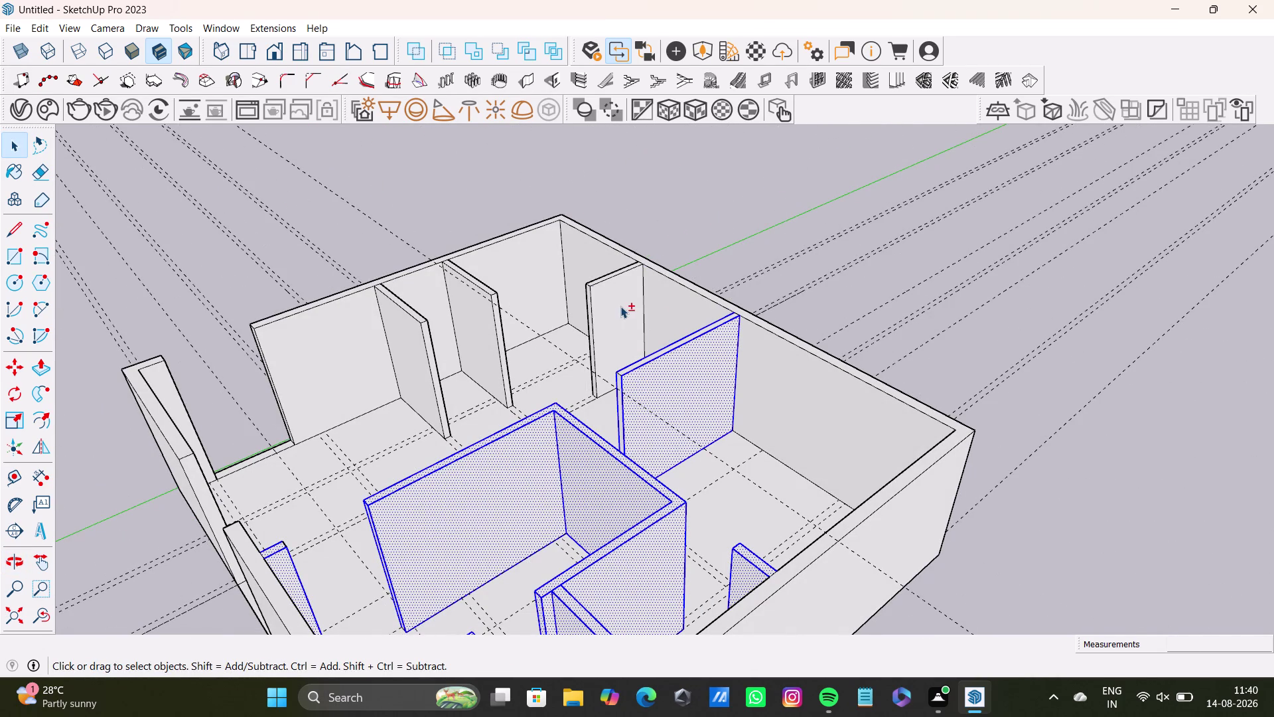
double_click(611, 306)
middle_drag(606, 355, 745, 362)
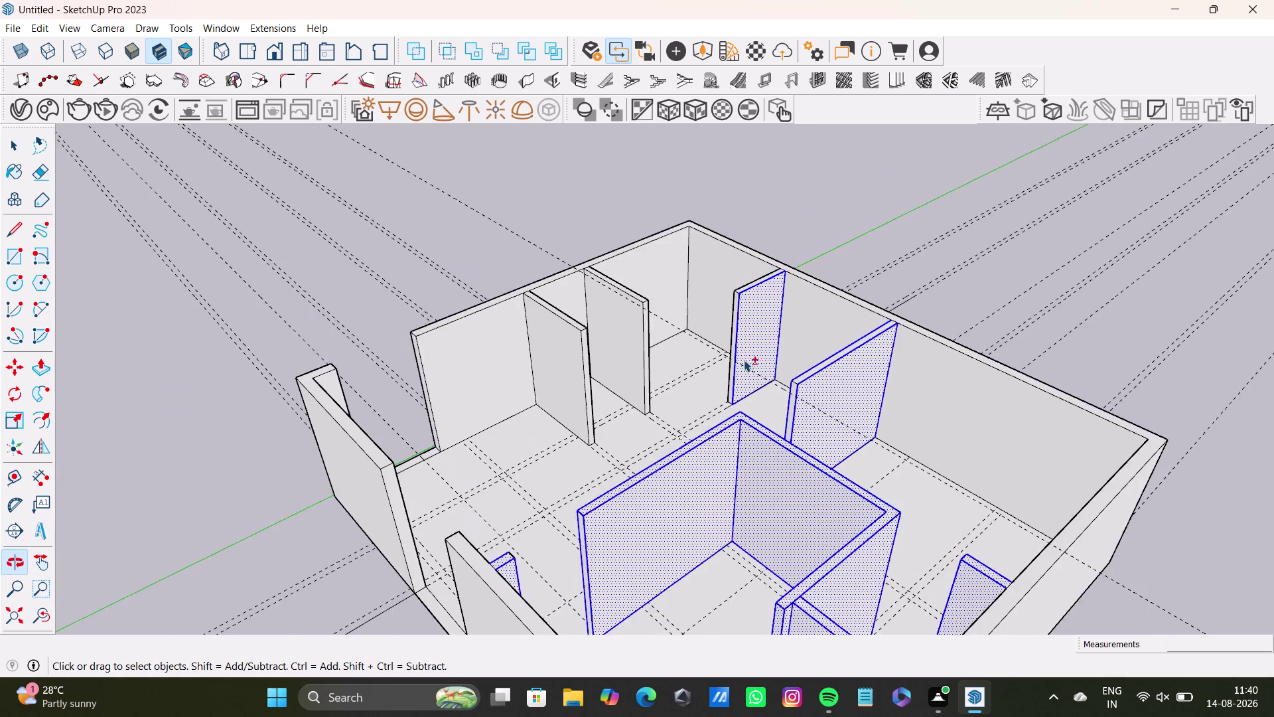
scroll(up, 3)
middle_drag(739, 356, 921, 437)
middle_drag(729, 320, 1064, 441)
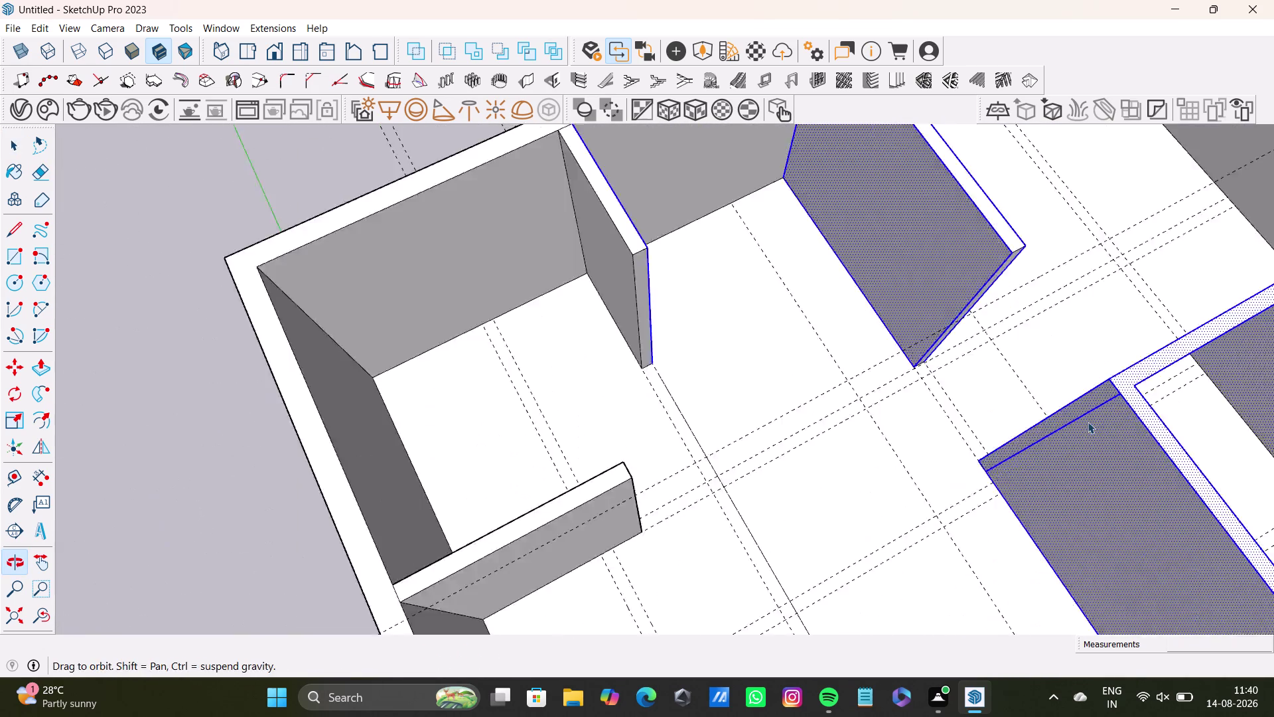
middle_drag(1064, 441, 1081, 427)
middle_drag(738, 383, 970, 349)
double_click(546, 321)
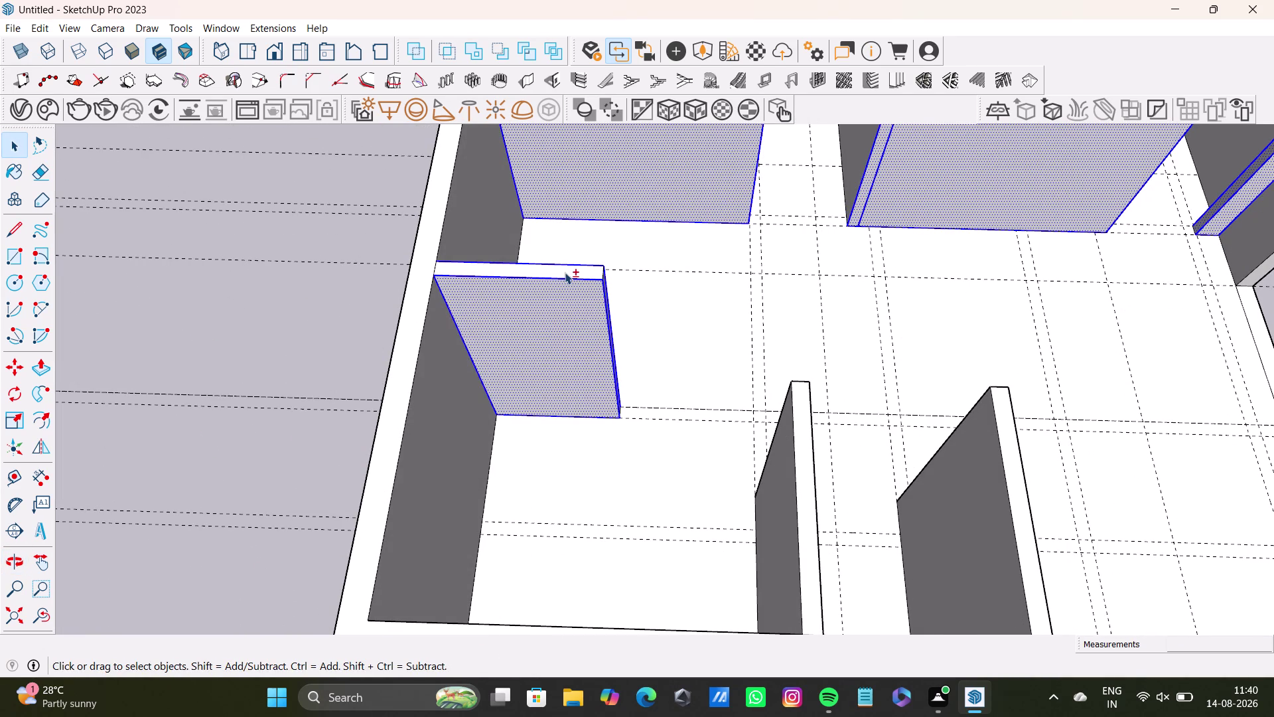
double_click(565, 272)
middle_drag(694, 353, 364, 323)
scroll(up, 3)
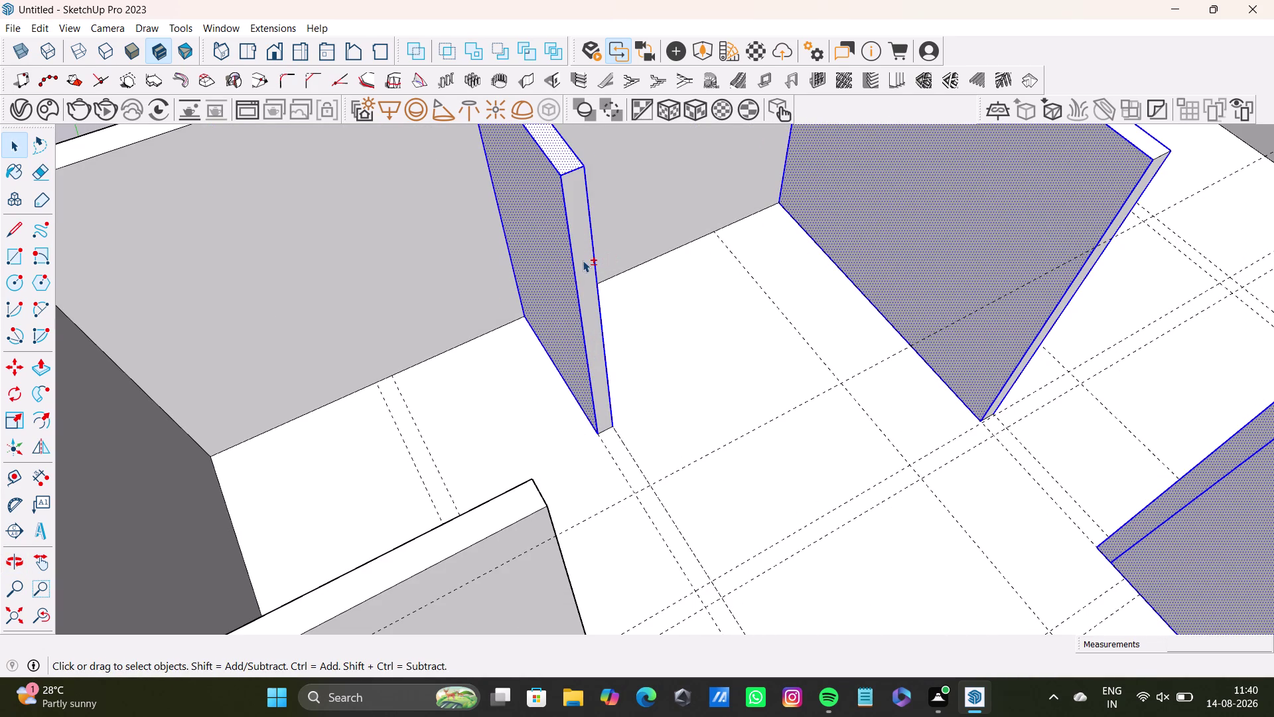
double_click(583, 260)
scroll(down, 3)
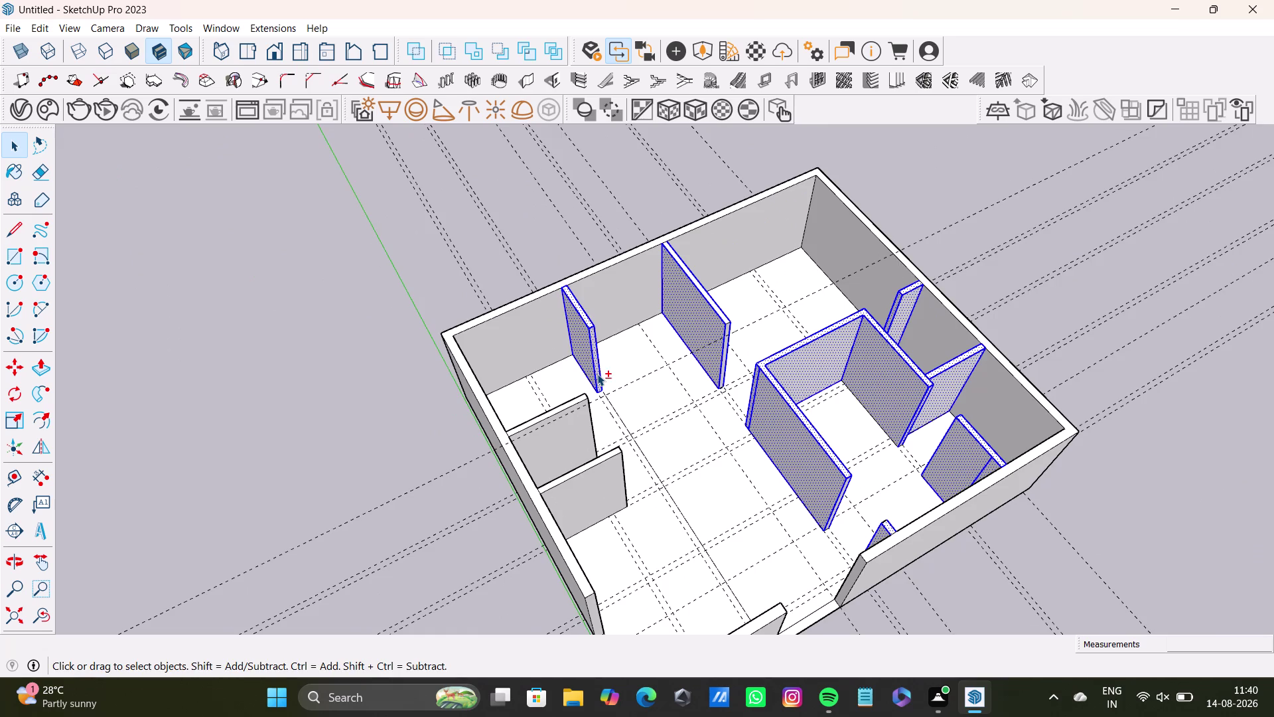
middle_drag(597, 374, 596, 322)
middle_drag(605, 365, 608, 487)
scroll(up, 3)
double_click(555, 366)
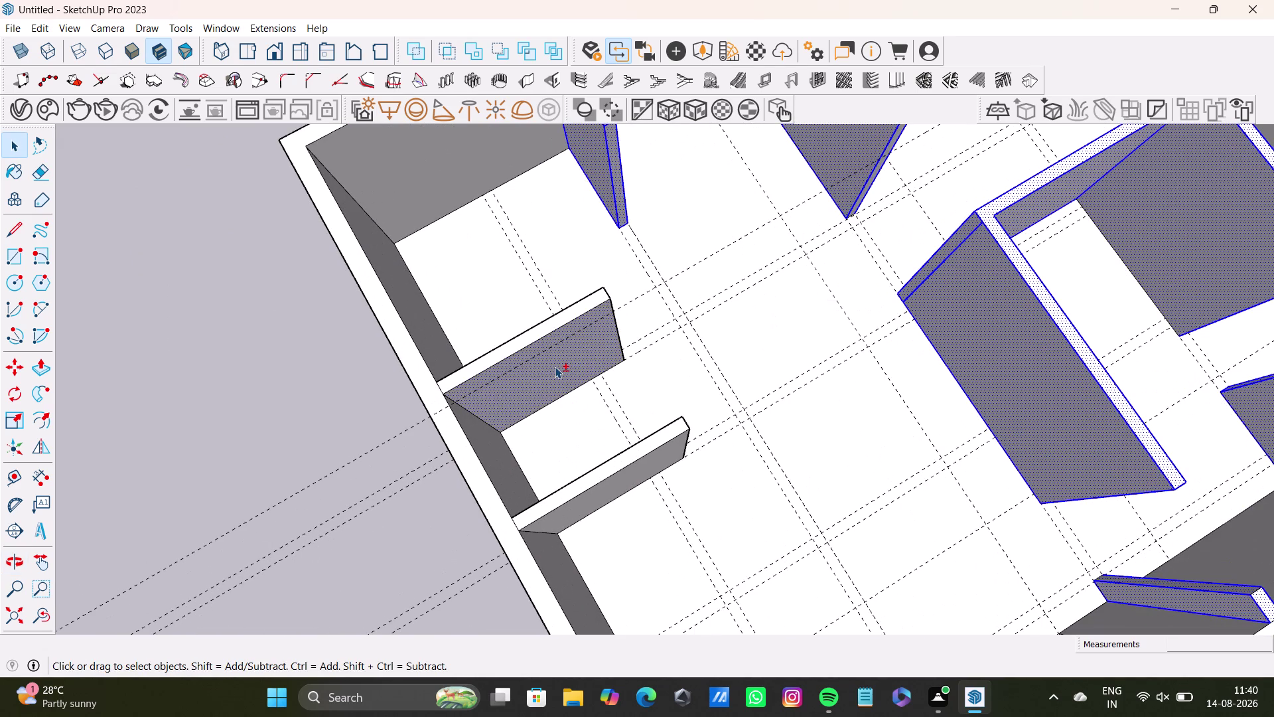
double_click(545, 326)
middle_drag(660, 377, 196, 330)
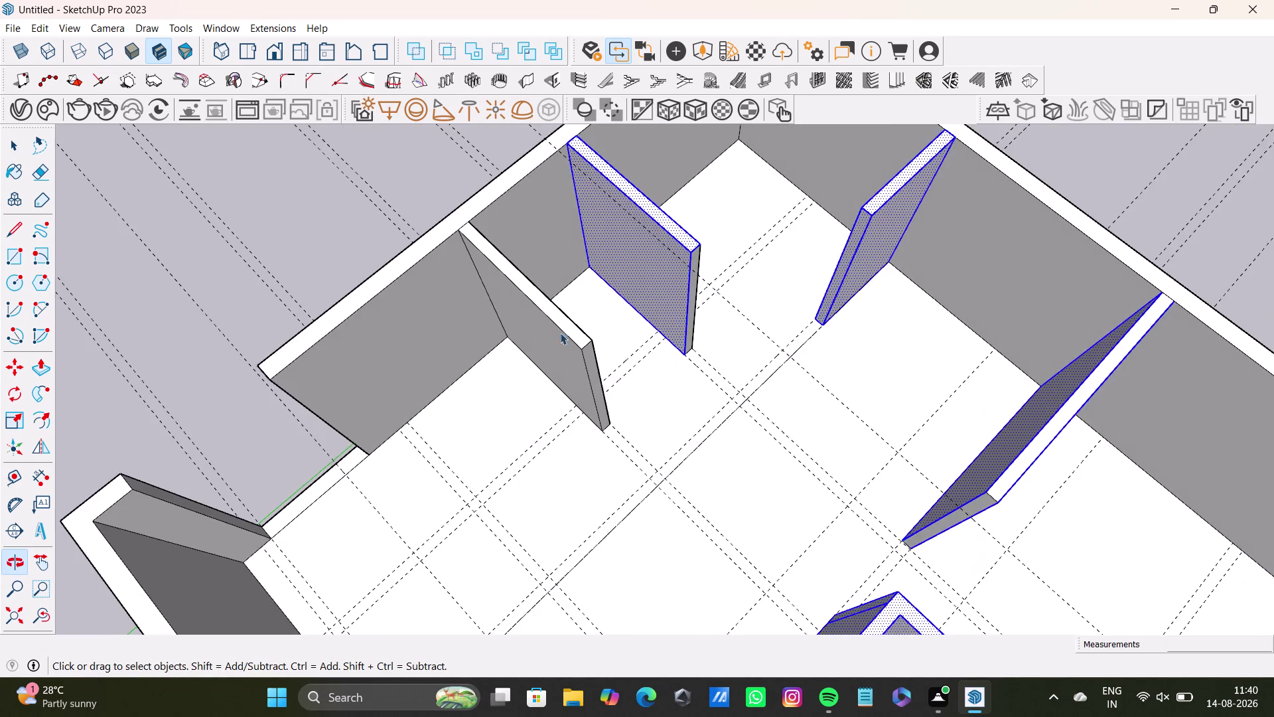
scroll(up, 3)
double_click(687, 328)
middle_drag(740, 348, 614, 420)
middle_drag(675, 407, 596, 444)
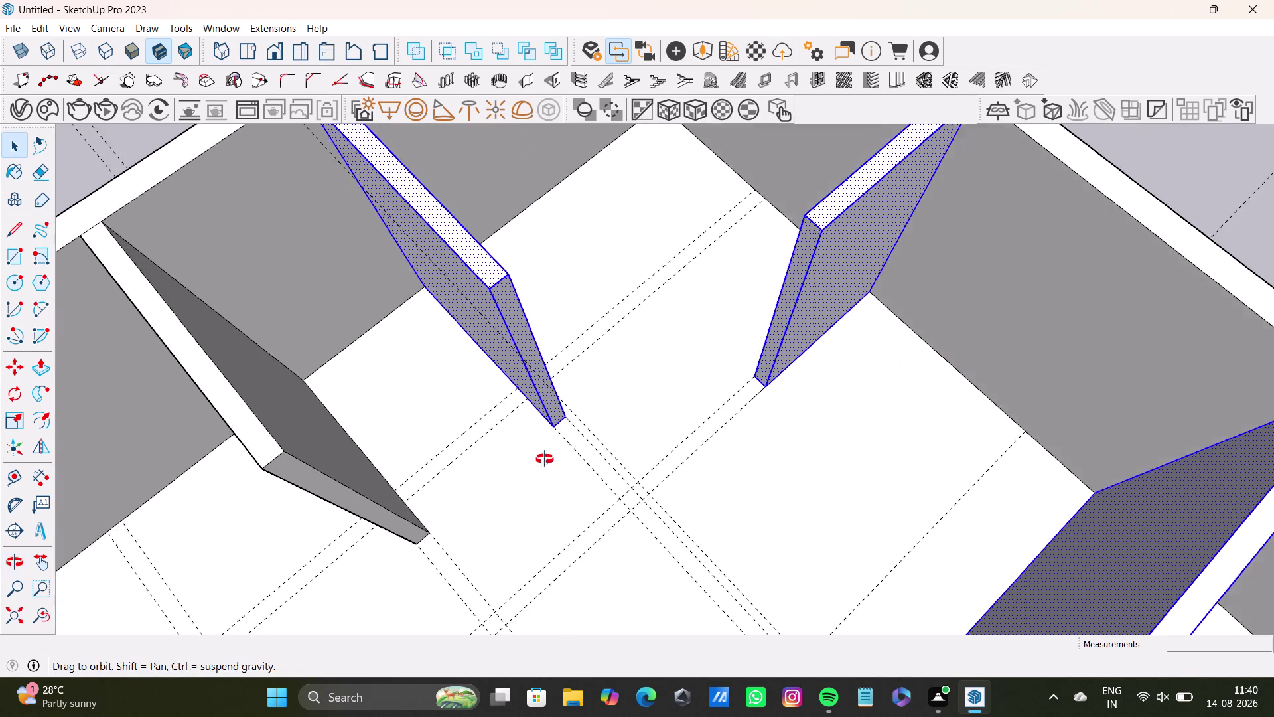
middle_drag(596, 445, 364, 433)
middle_drag(710, 284, 749, 467)
double_click(673, 414)
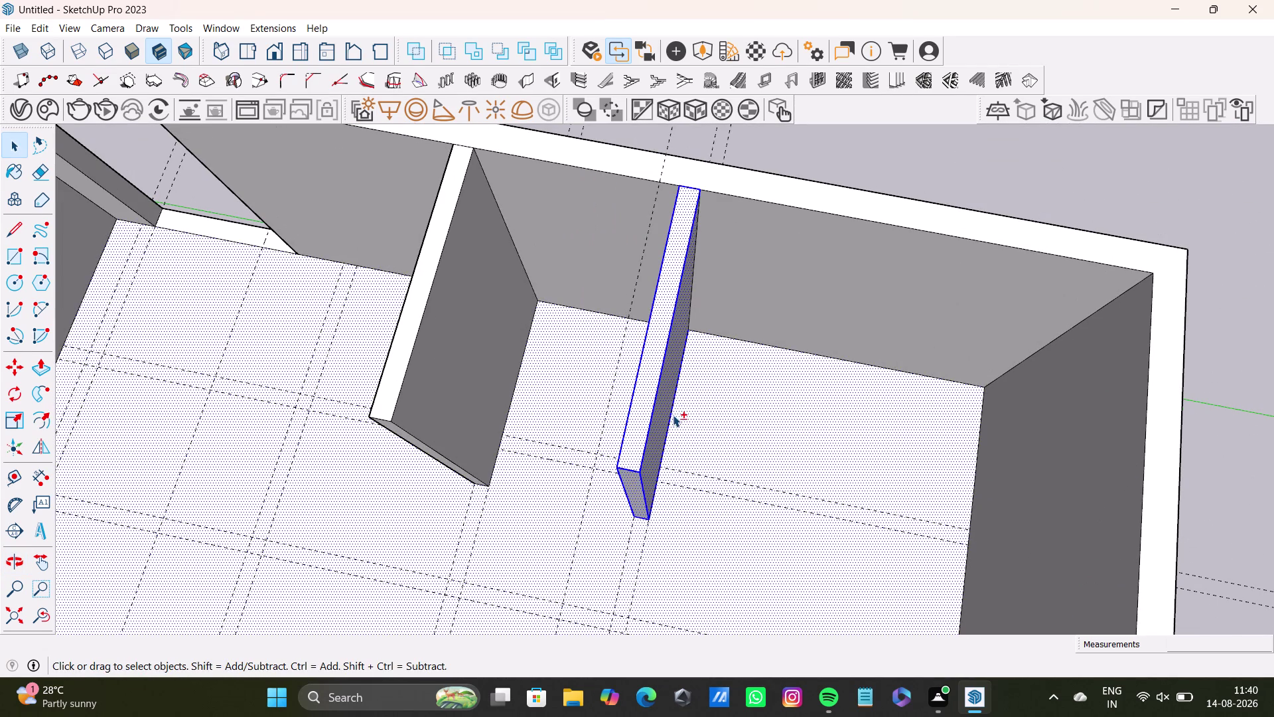
click(746, 446)
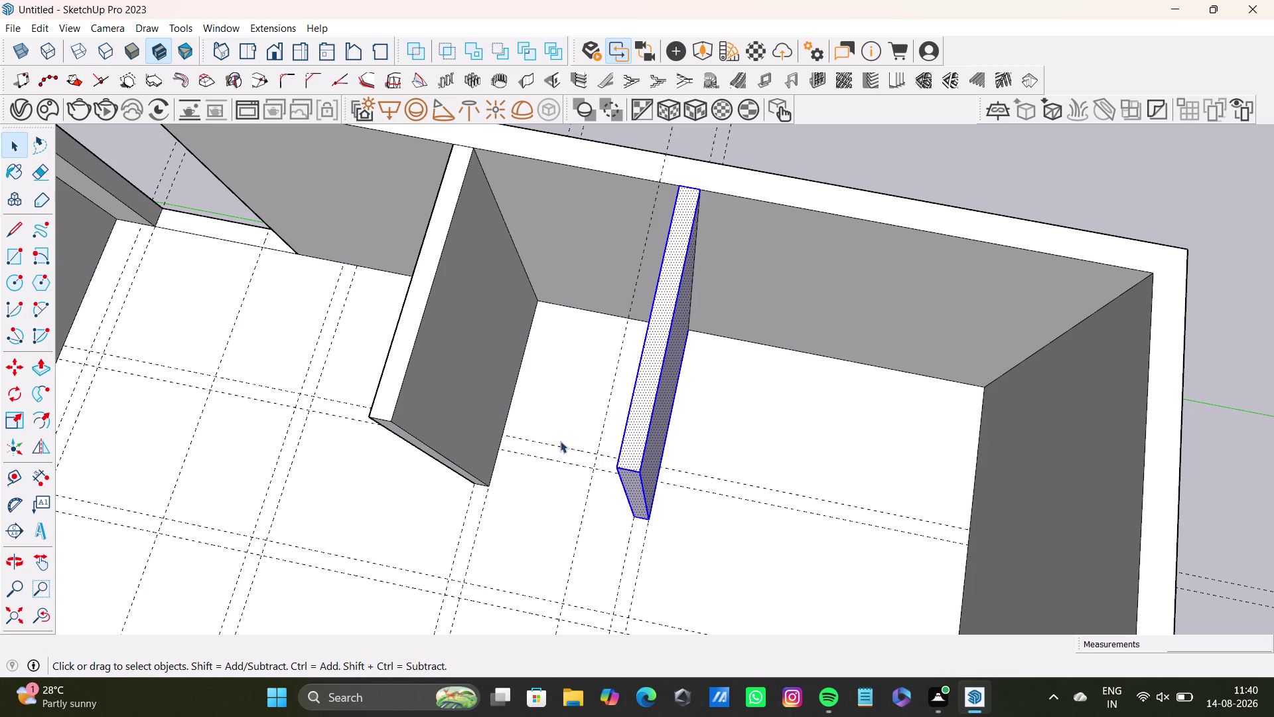
middle_drag(716, 371, 541, 225)
scroll(up, 3)
triple_click(706, 277)
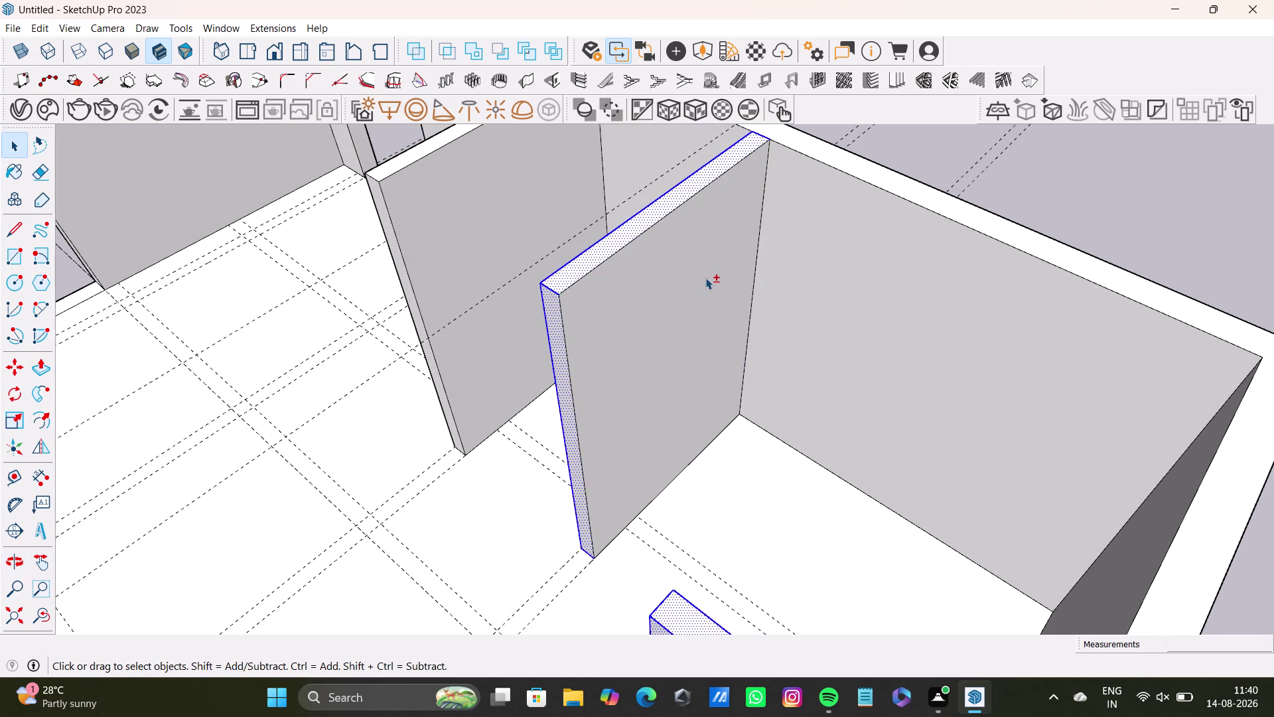
click(705, 277)
double_click(694, 282)
double_click(576, 268)
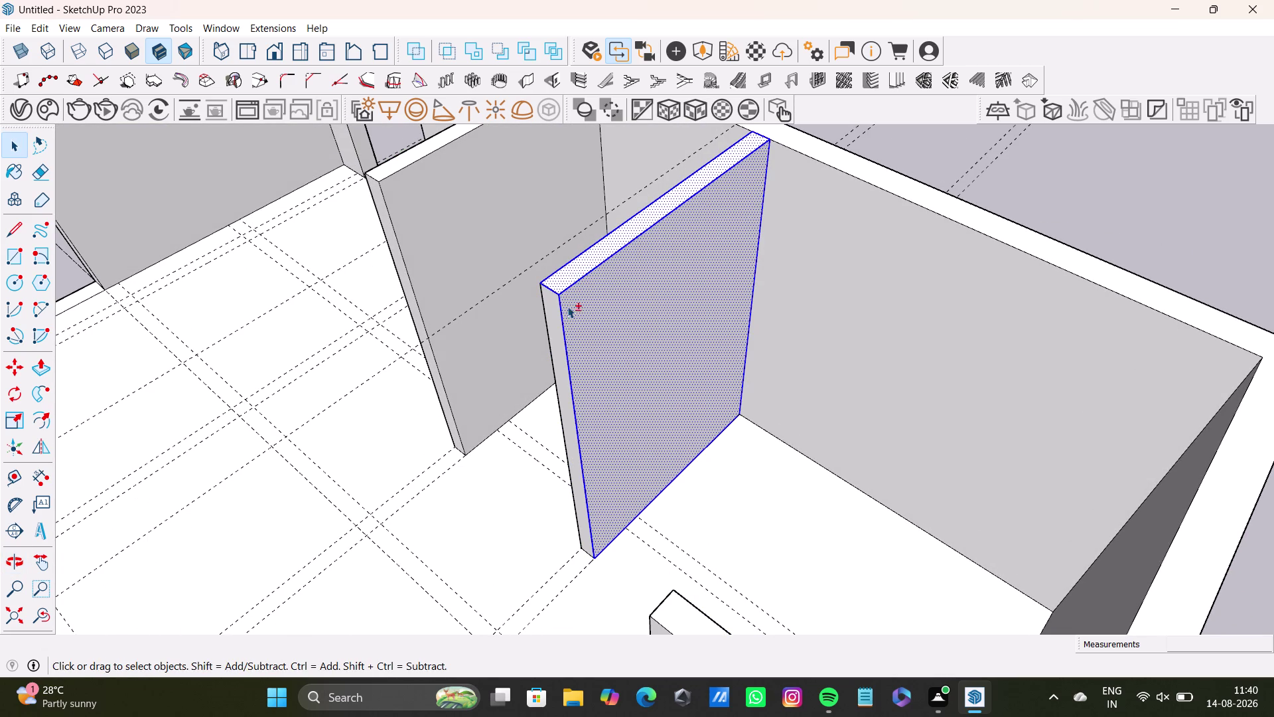
double_click(554, 316)
middle_drag(582, 404, 1120, 391)
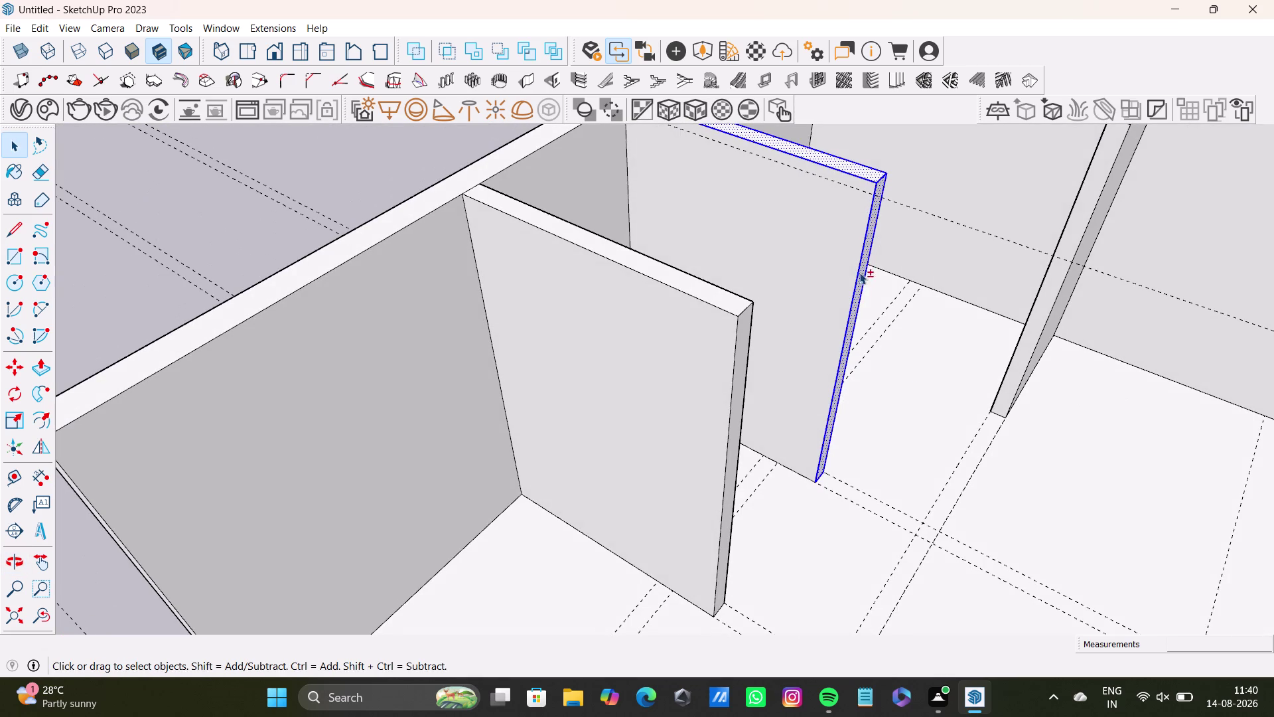
double_click(828, 263)
double_click(684, 367)
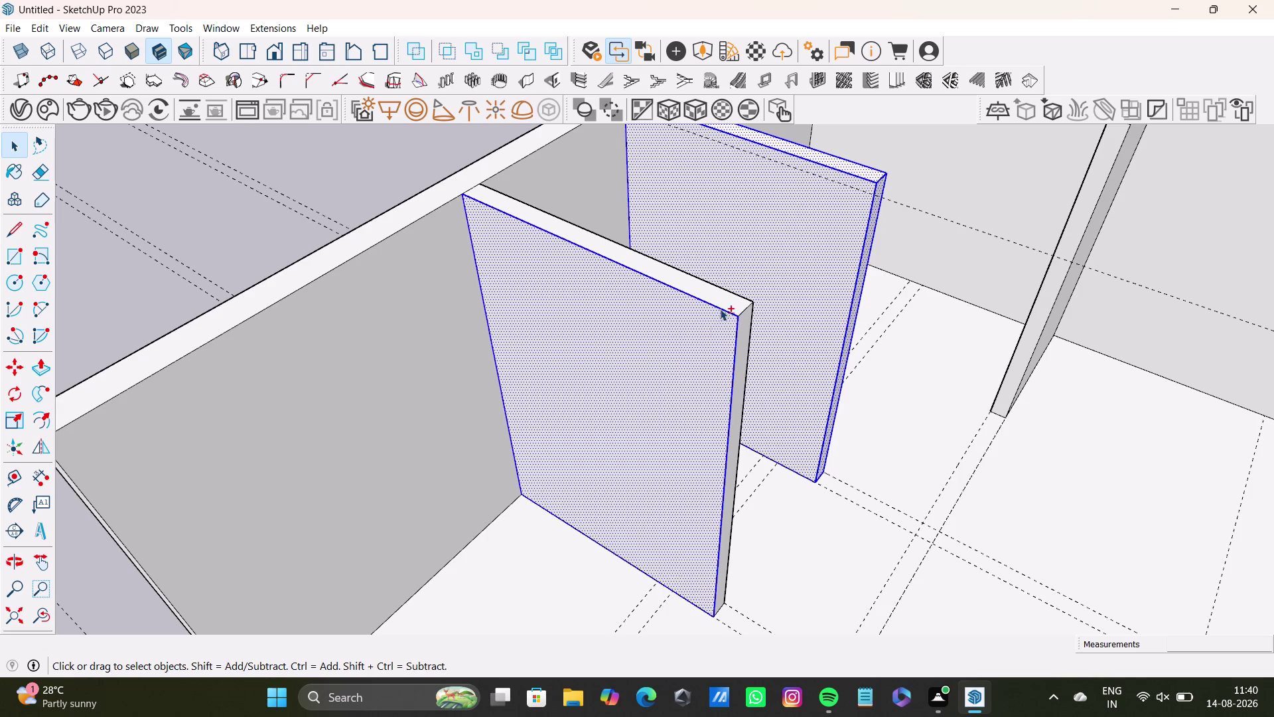
double_click(729, 303)
middle_drag(802, 433, 460, 404)
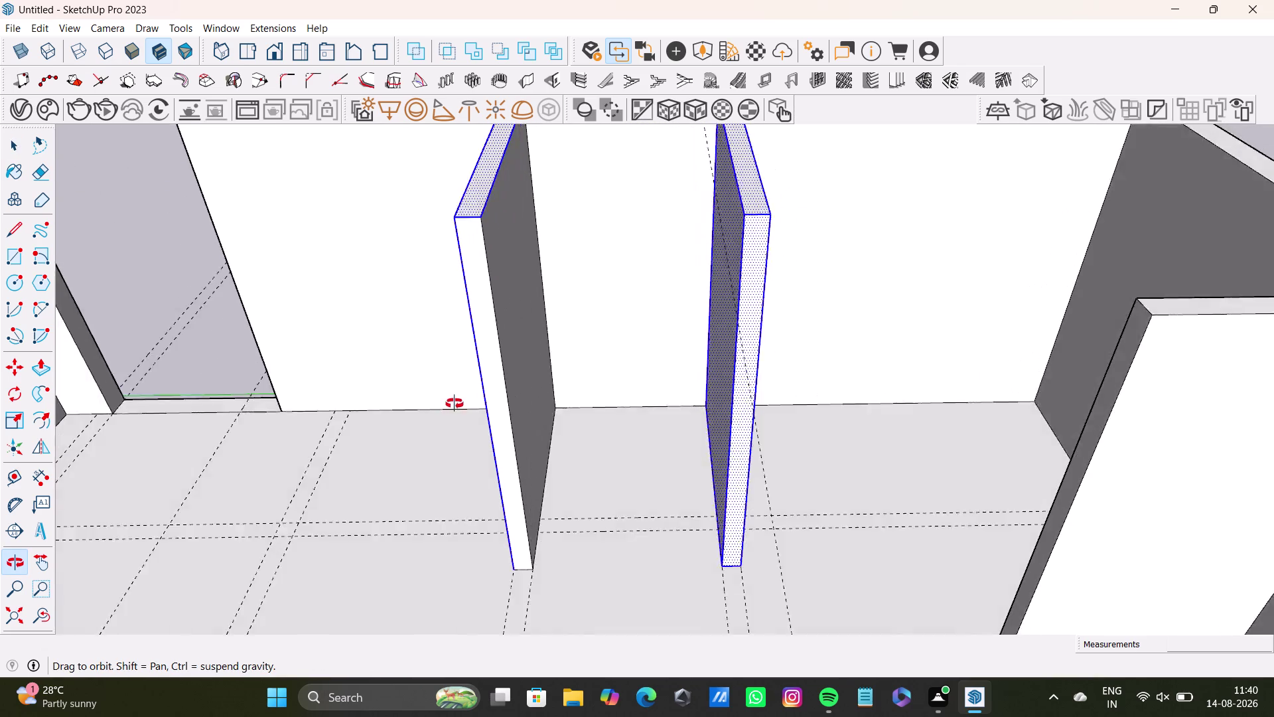
middle_drag(460, 403, 450, 403)
double_click(509, 301)
double_click(462, 338)
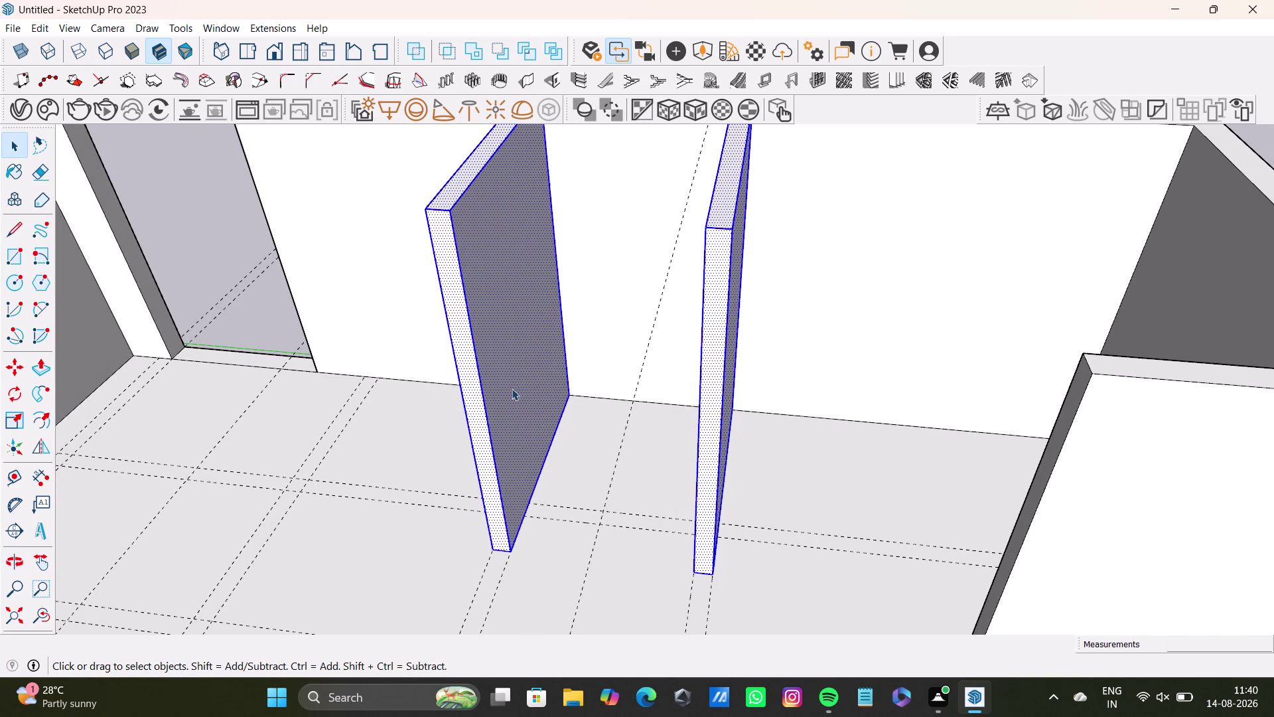
middle_drag(516, 397, 976, 392)
scroll(down, 3)
middle_drag(943, 425, 816, 362)
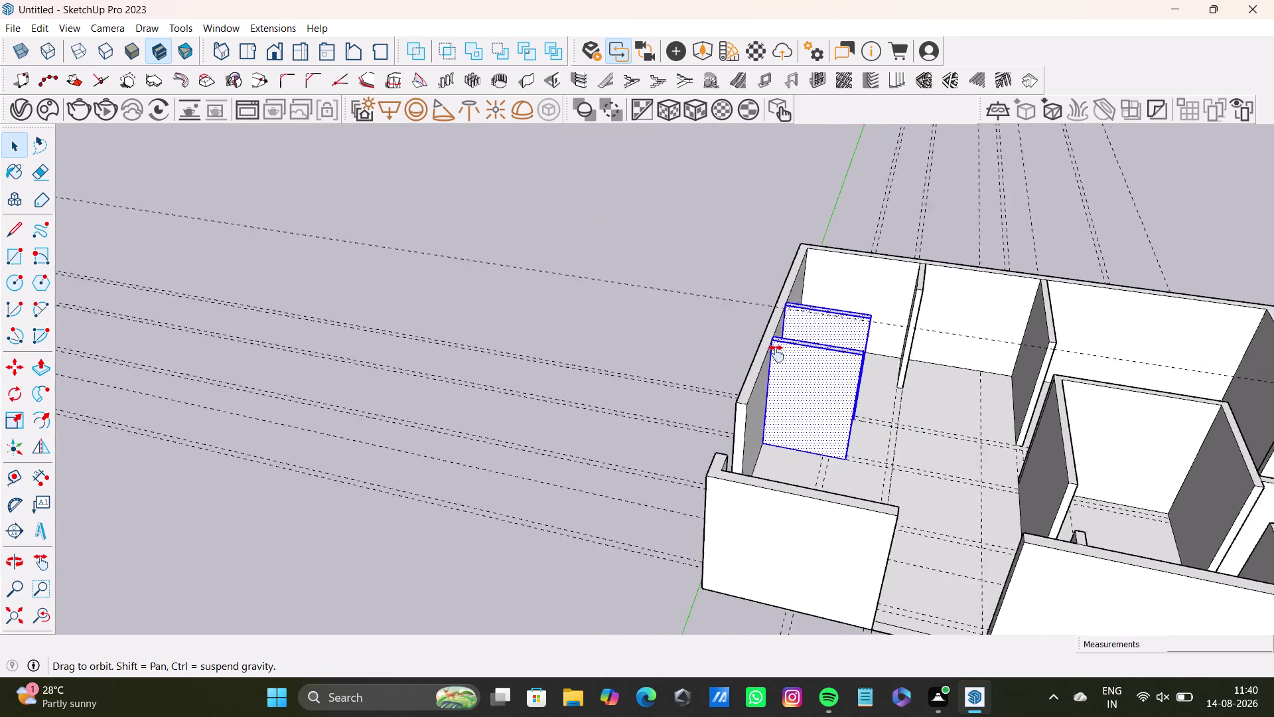
middle_drag(816, 362, 557, 355)
scroll(up, 3)
double_click(545, 261)
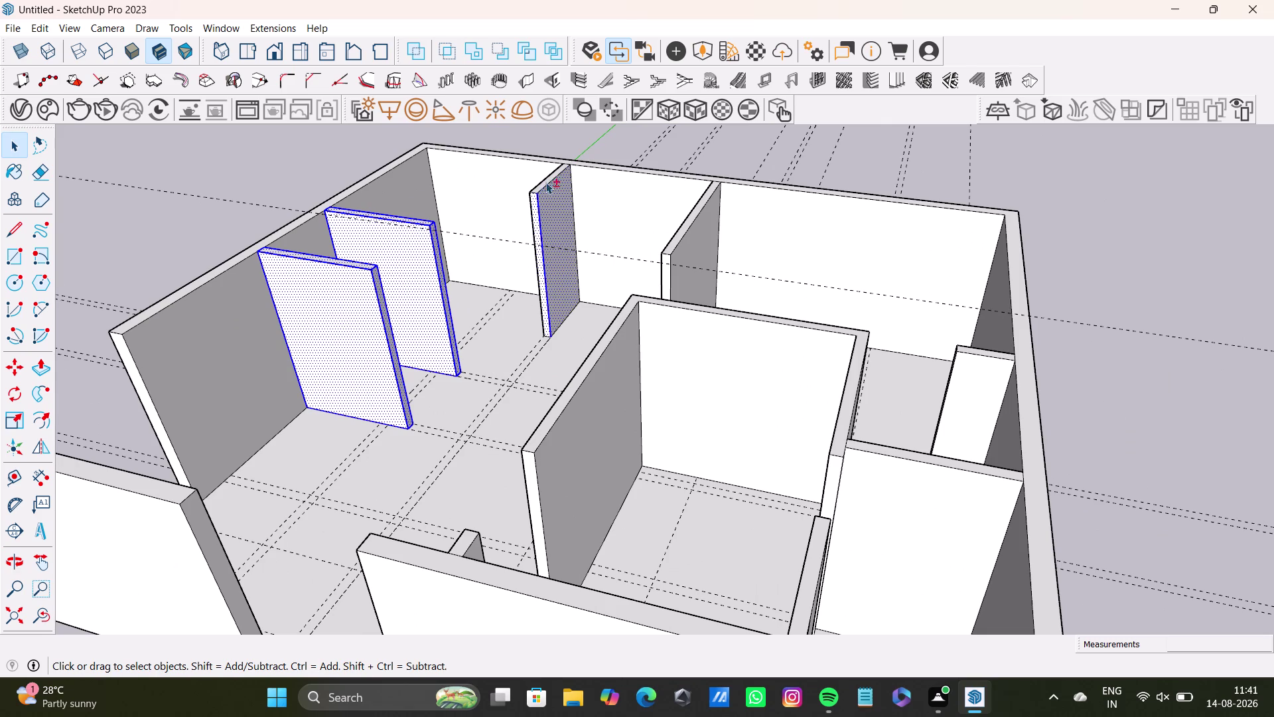
scroll(up, 3)
middle_drag(566, 203, 645, 365)
middle_drag(656, 392, 907, 488)
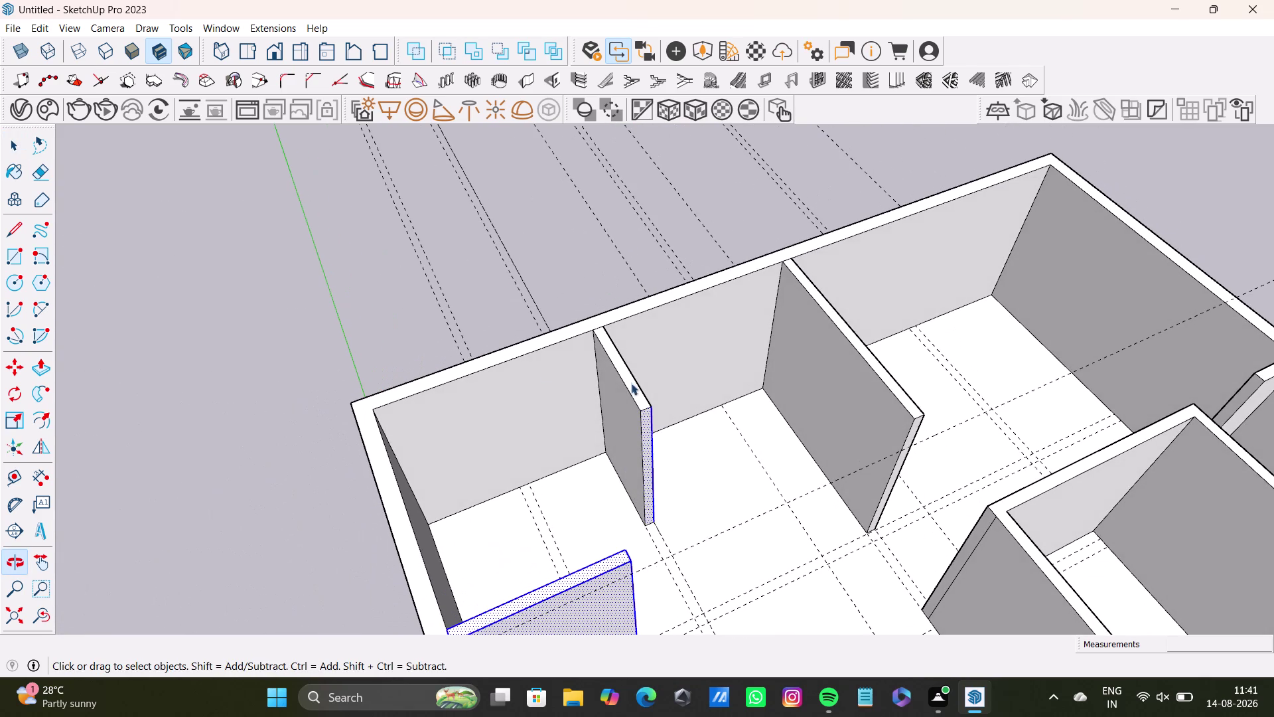
click(624, 409)
double_click(638, 396)
double_click(627, 406)
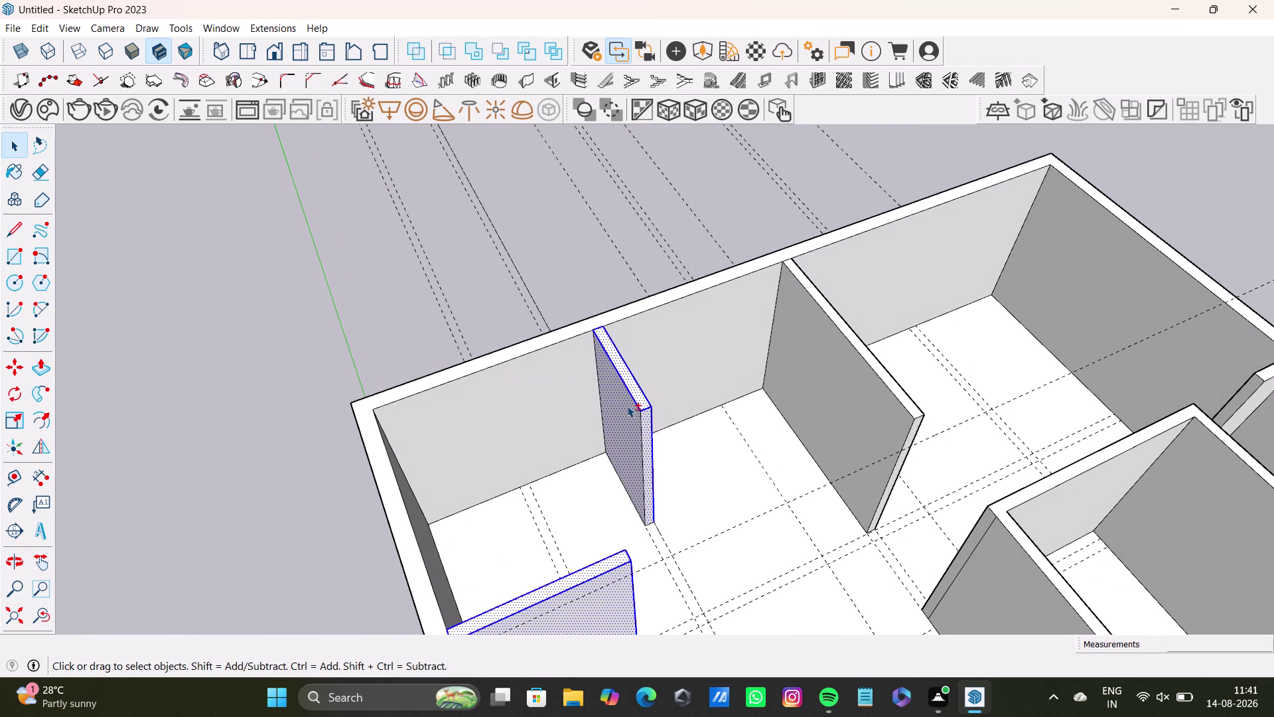
double_click(636, 422)
triple_click(640, 426)
key(space)
click(561, 290)
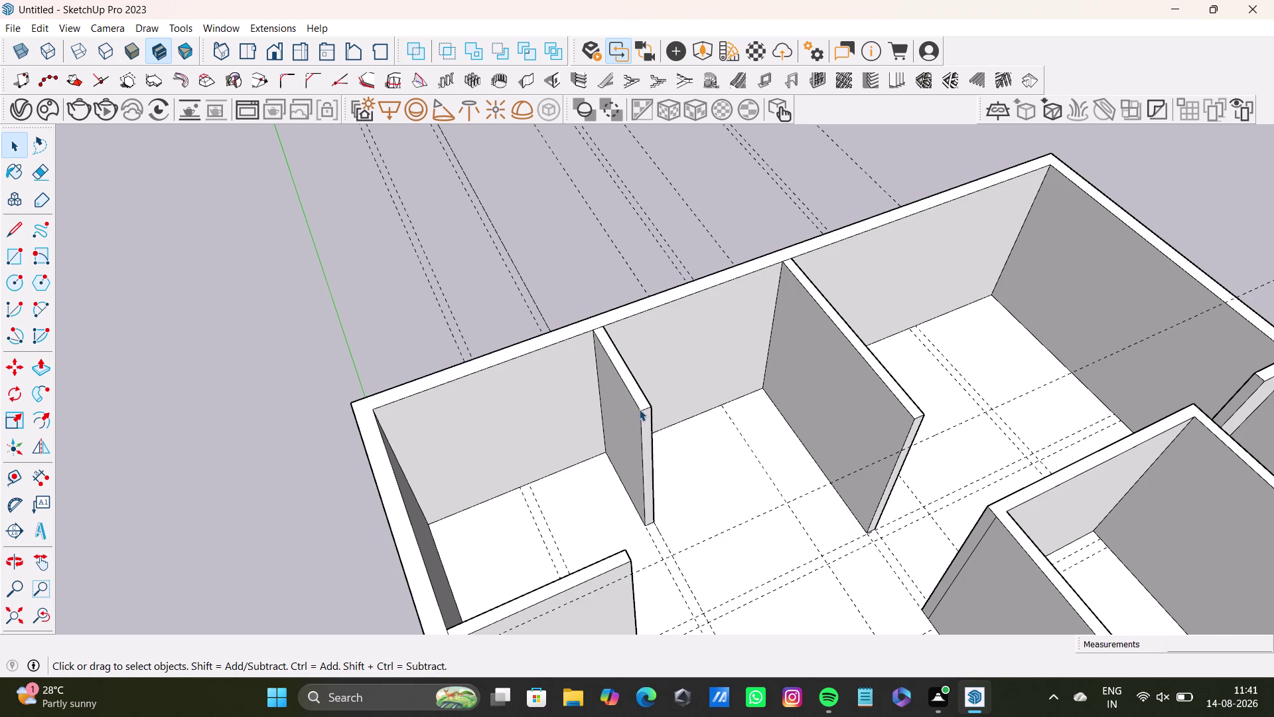
scroll(up, 3)
click(640, 386)
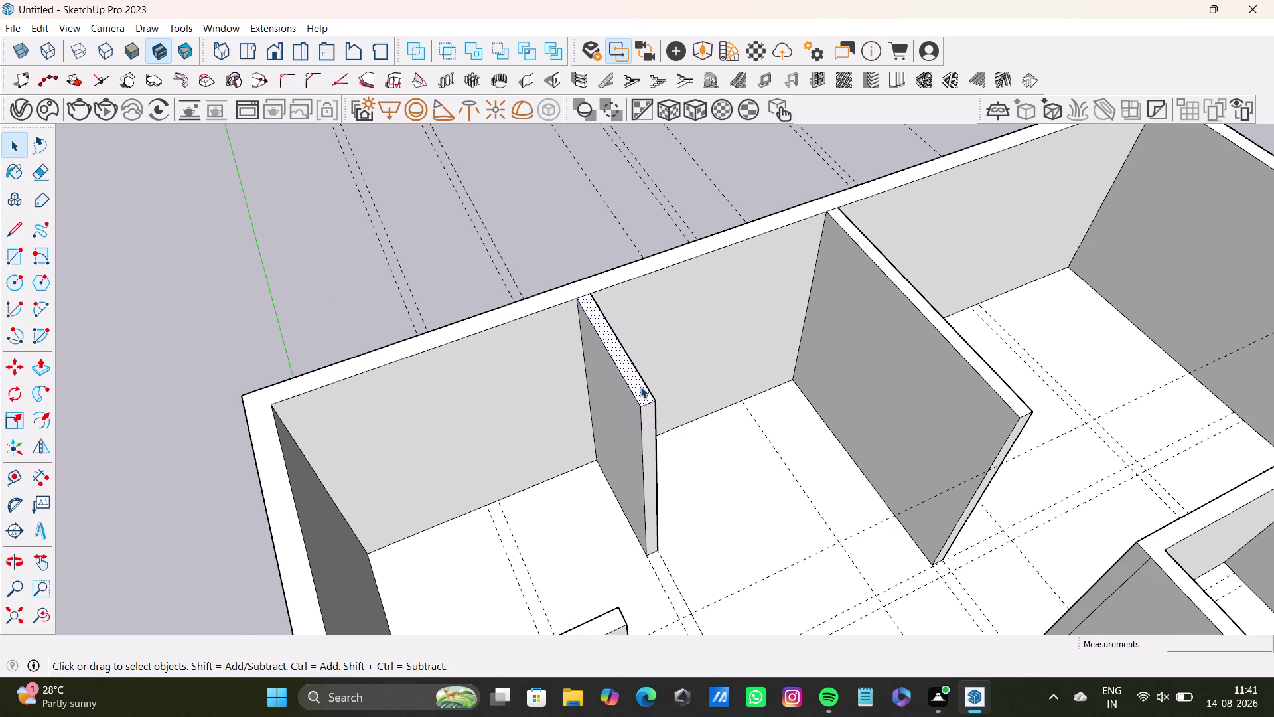
double_click(641, 386)
triple_click(633, 402)
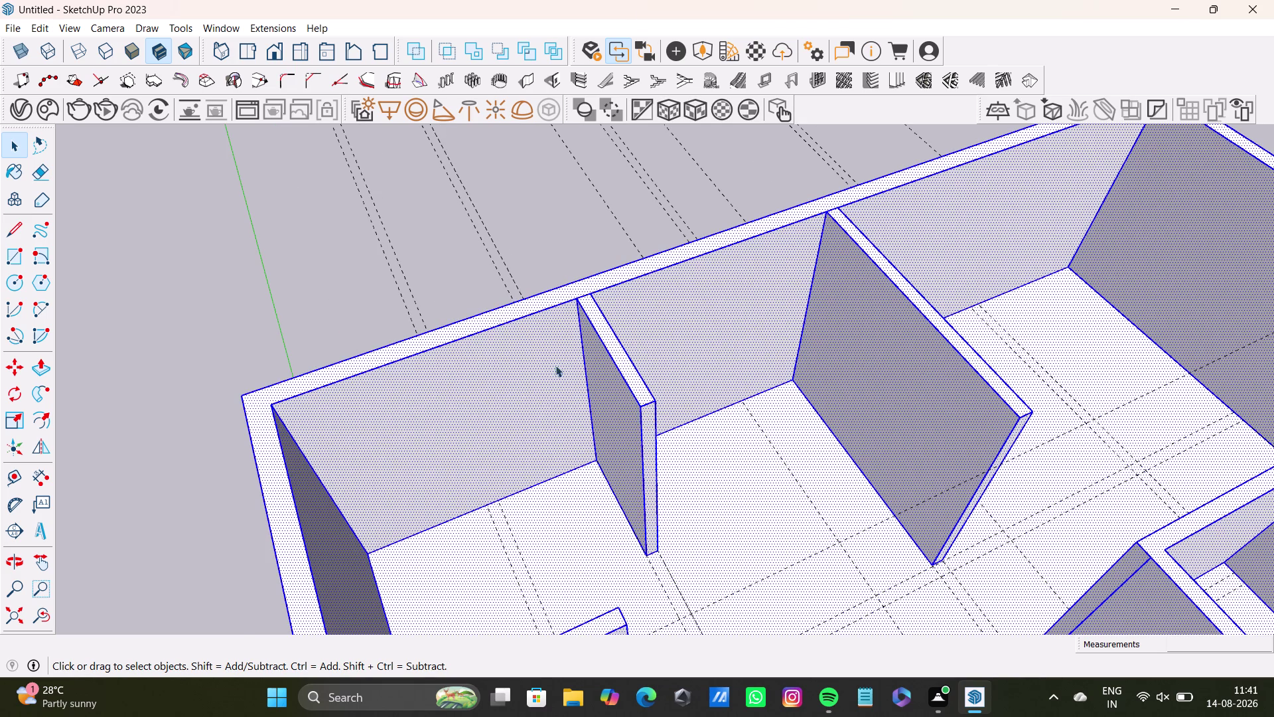
click(483, 276)
key(space)
click(471, 241)
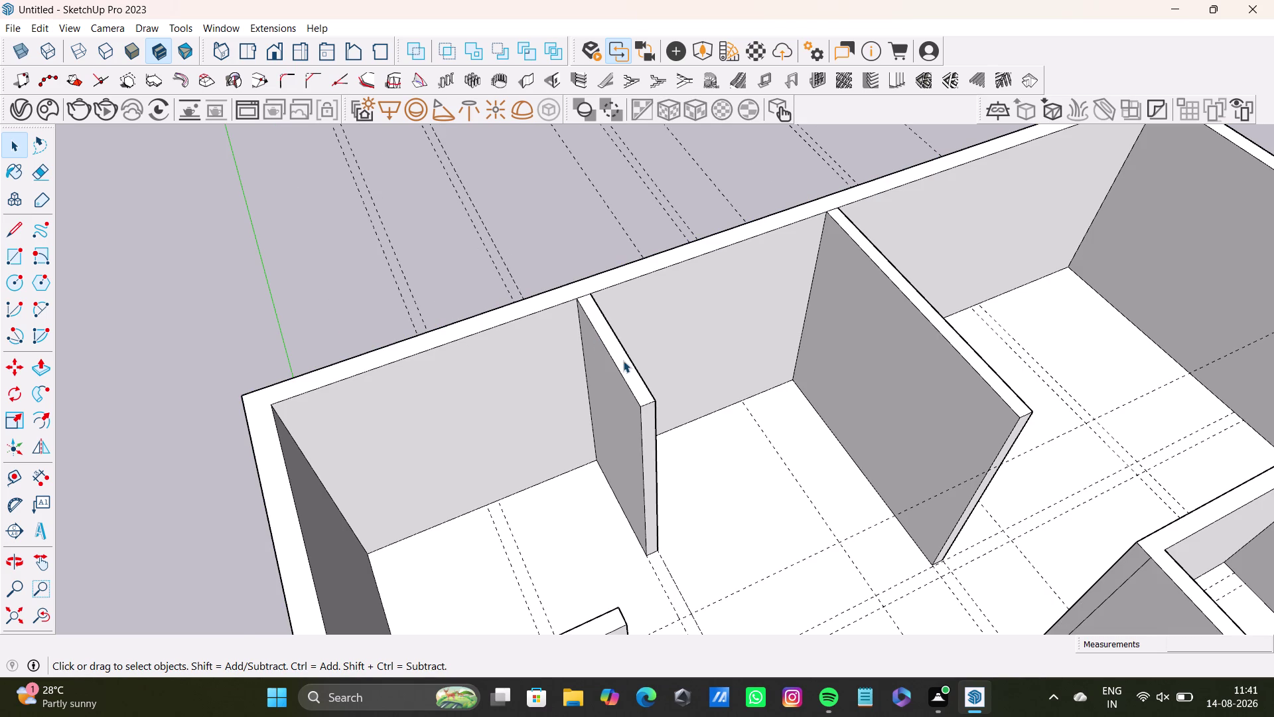
double_click(623, 361)
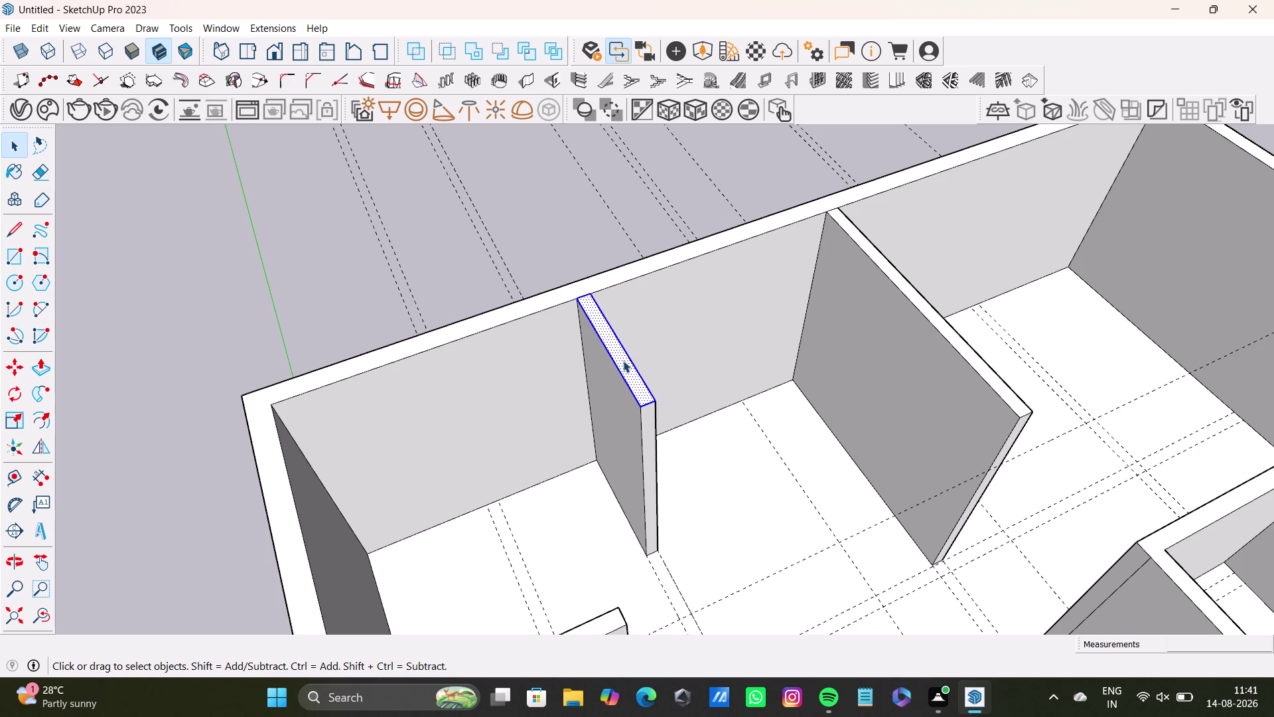
double_click(615, 401)
double_click(645, 420)
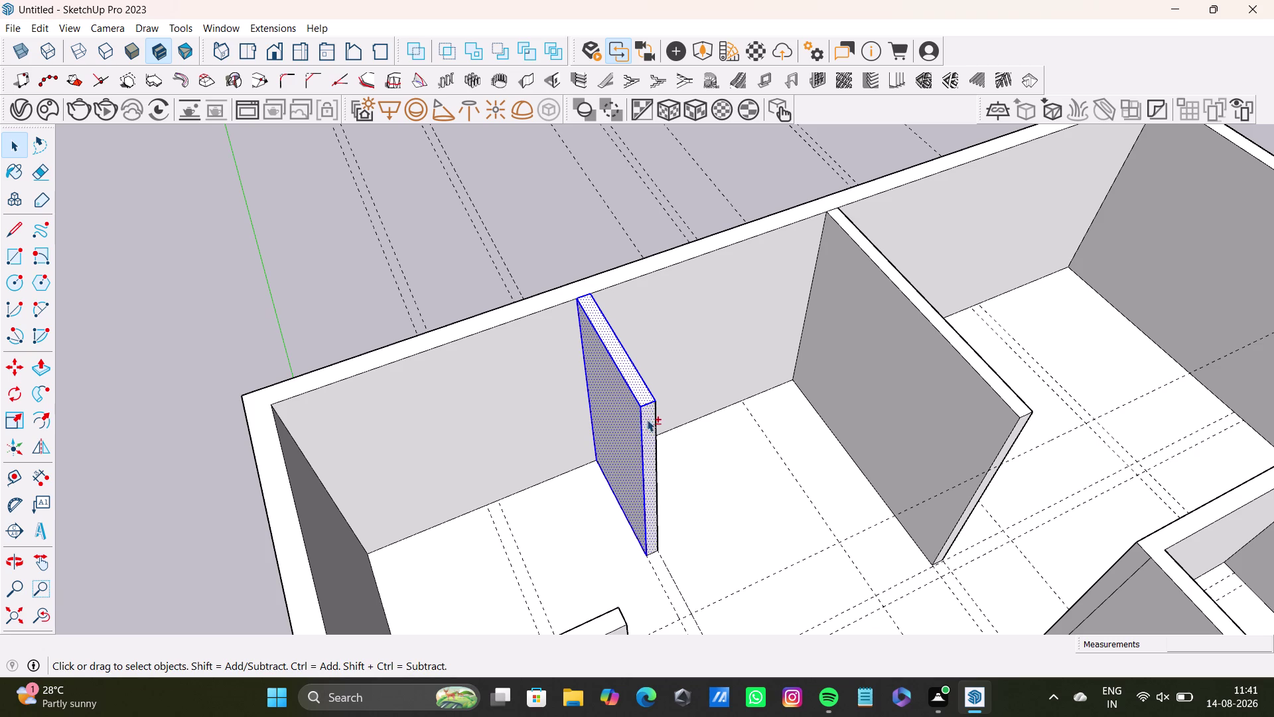
click(653, 423)
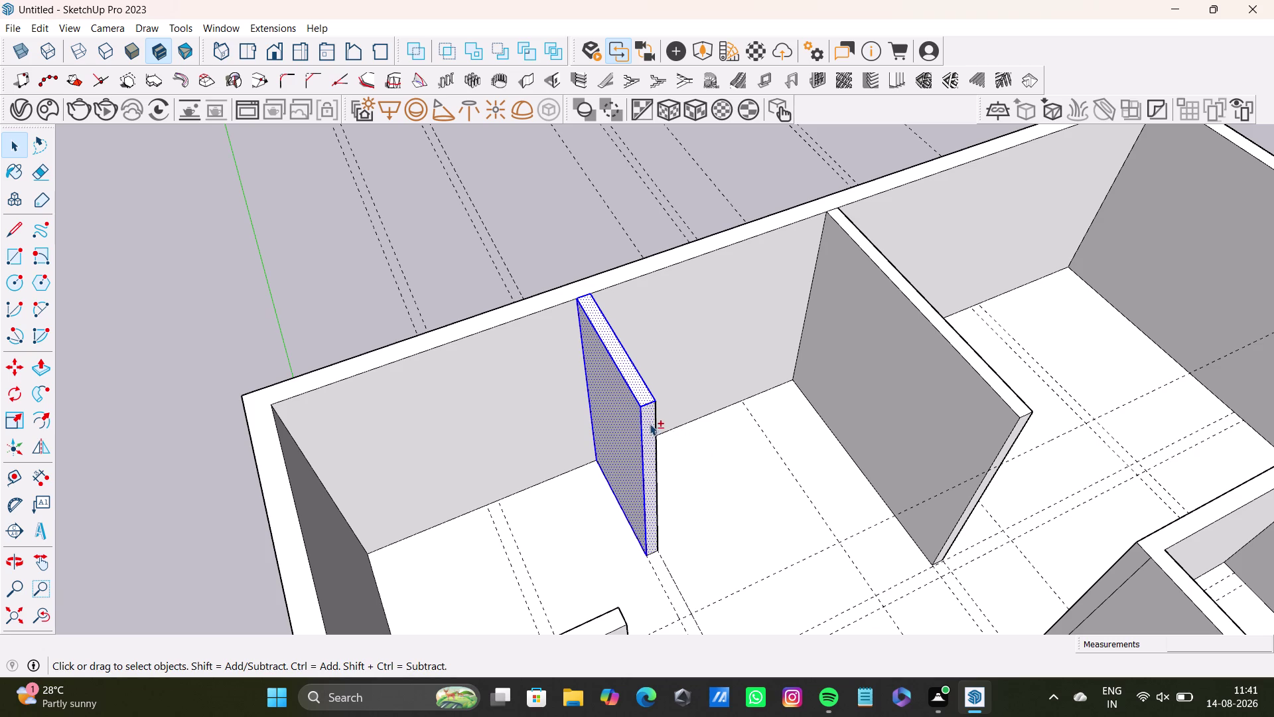
triple_click(652, 438)
click(652, 438)
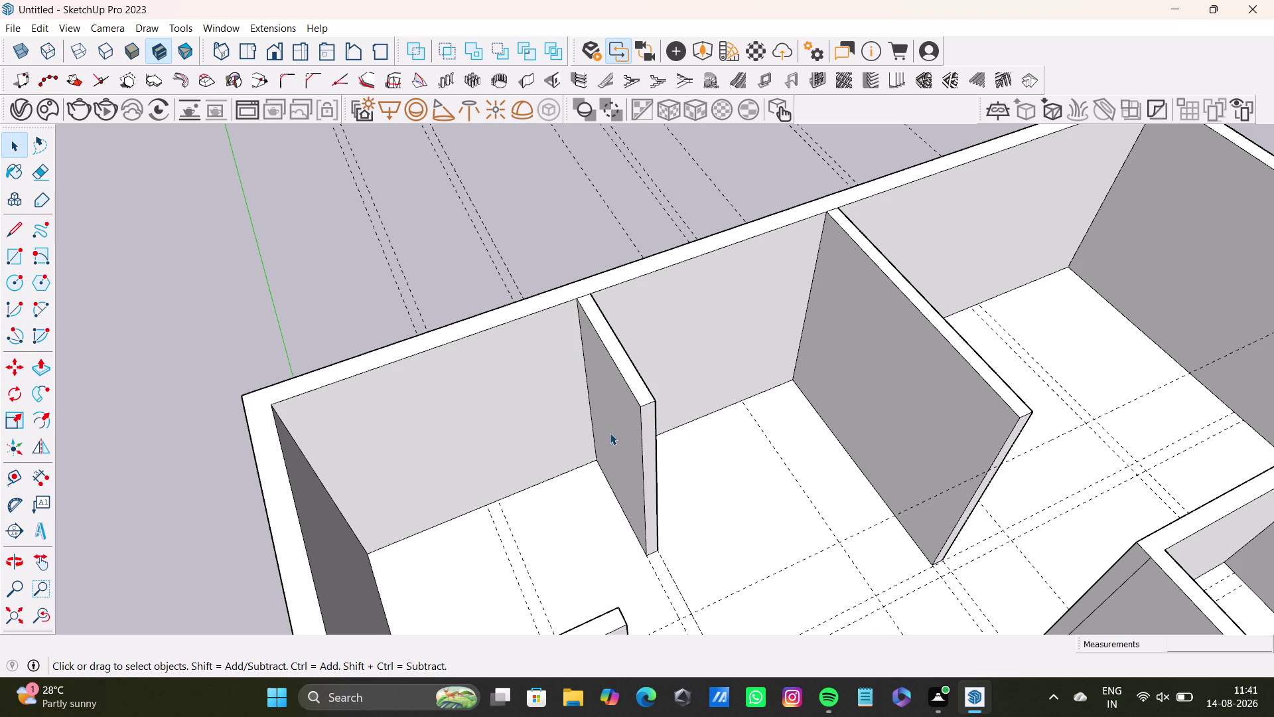
double_click(651, 425)
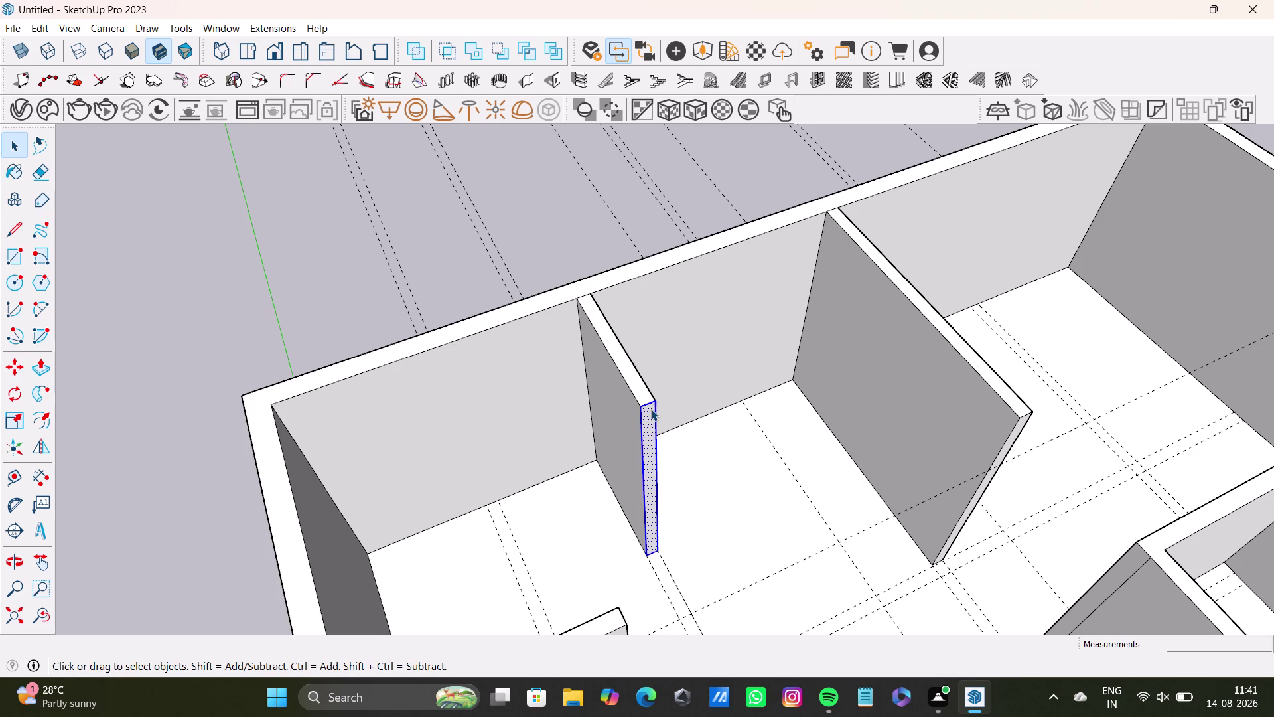
double_click(629, 377)
double_click(629, 395)
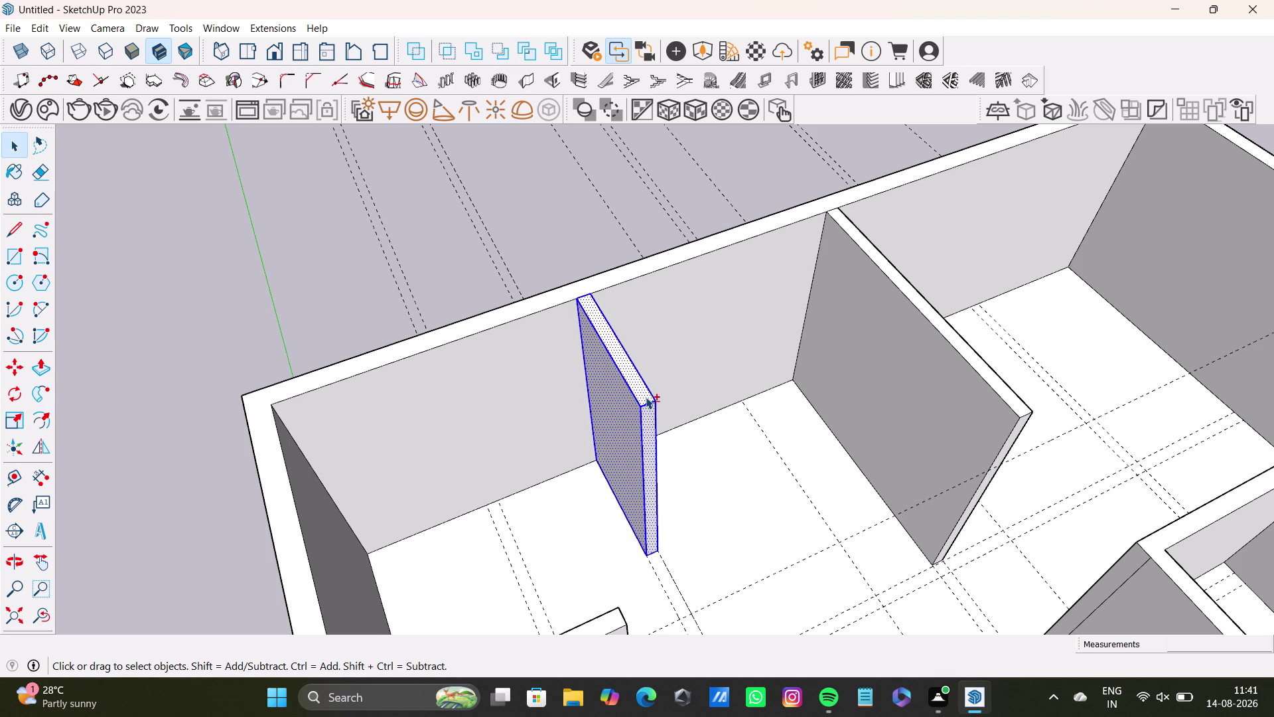
middle_drag(659, 454, 228, 379)
double_click(576, 335)
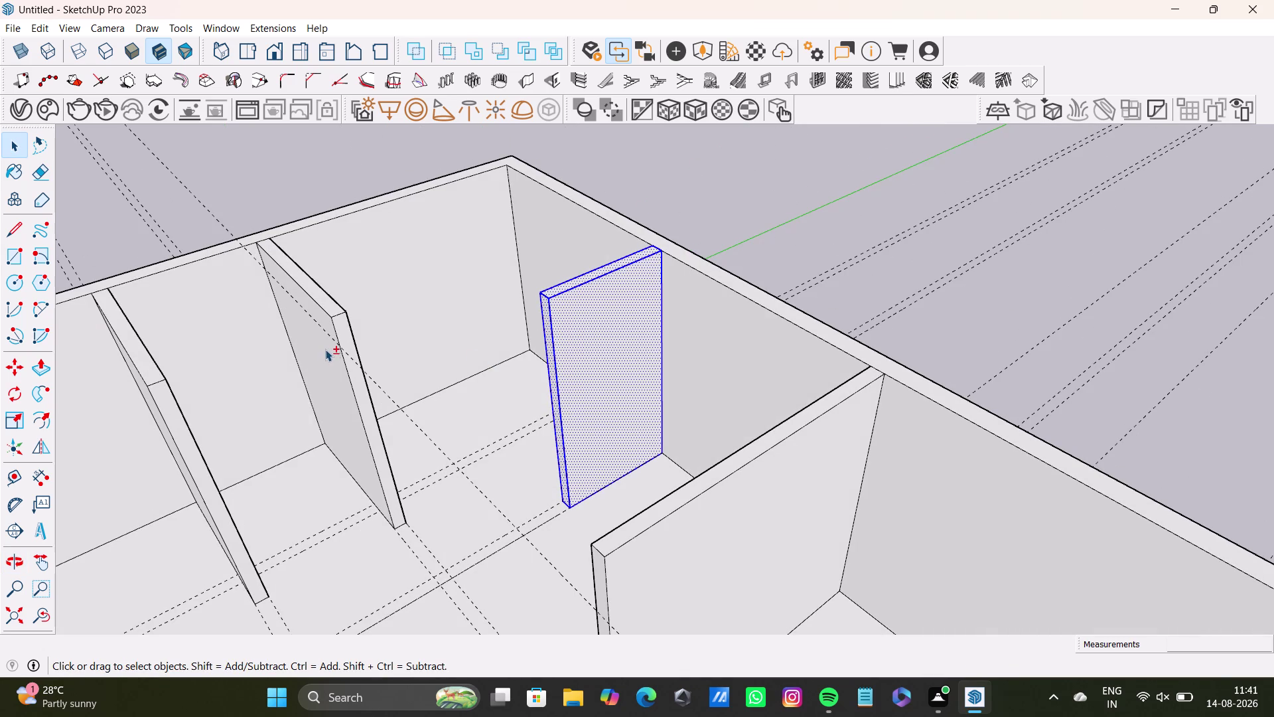
double_click(325, 349)
middle_drag(348, 339, 477, 476)
scroll(up, 3)
double_click(462, 441)
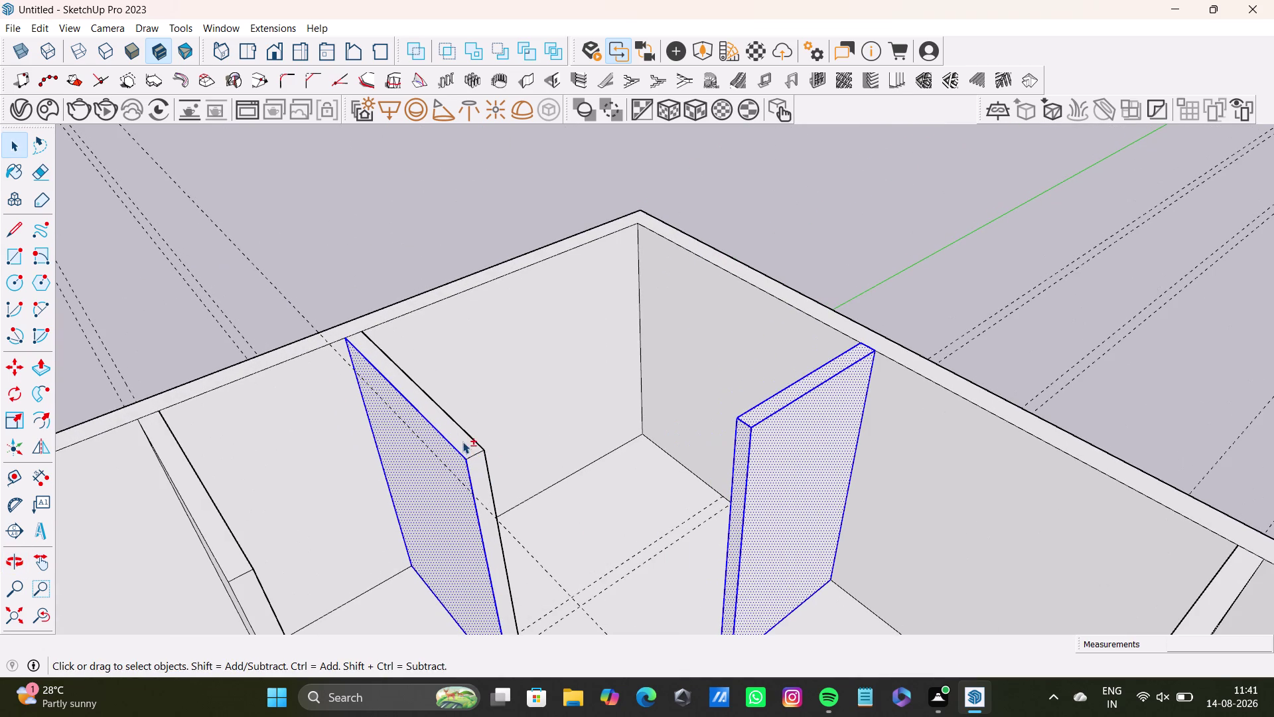
double_click(481, 477)
middle_drag(607, 508, 112, 445)
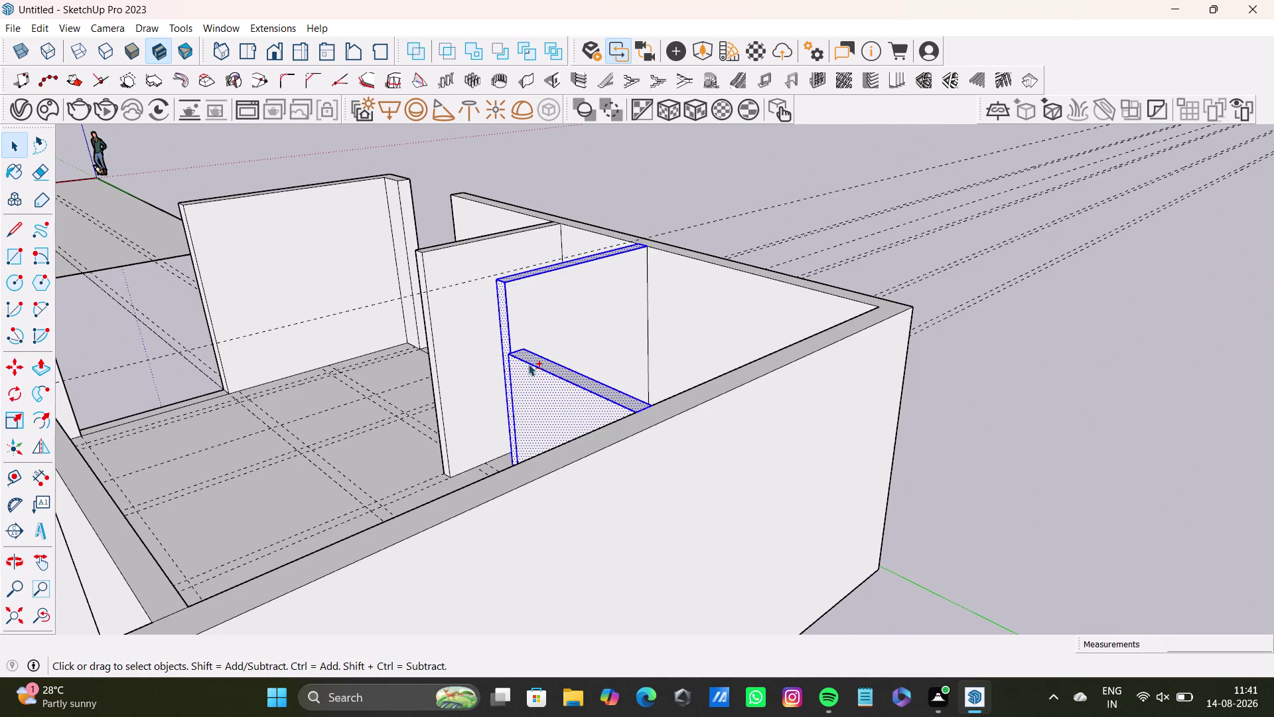
double_click(547, 316)
middle_drag(506, 382, 680, 560)
scroll(up, 3)
click(631, 405)
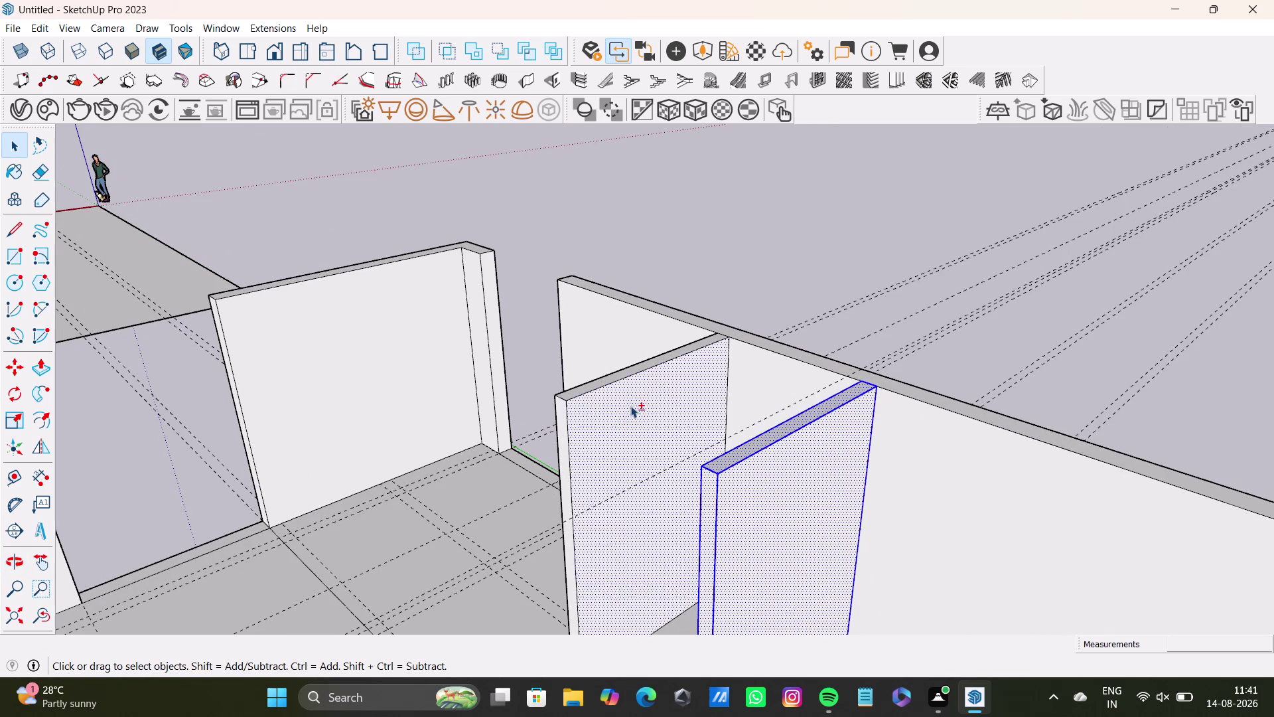
triple_click(613, 412)
click(613, 412)
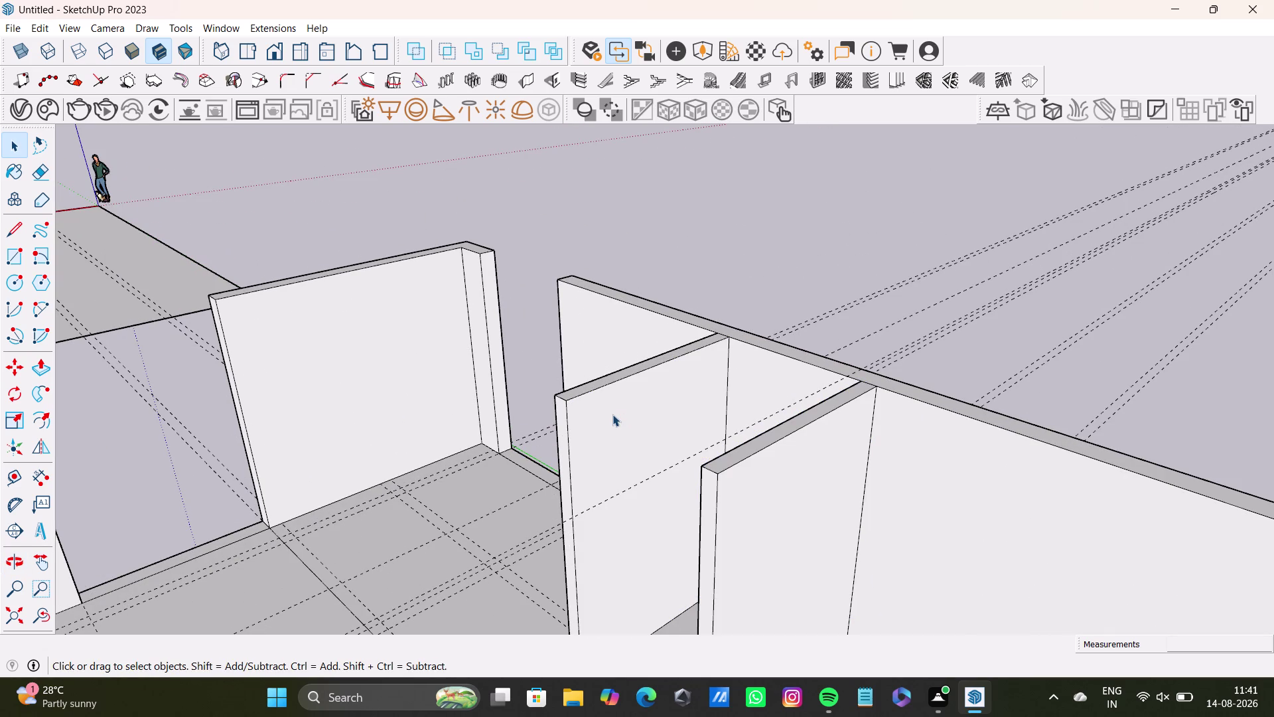
Select the first partition wall's face and edges, undoing stray connected-geometry picks.
double_click(613, 414)
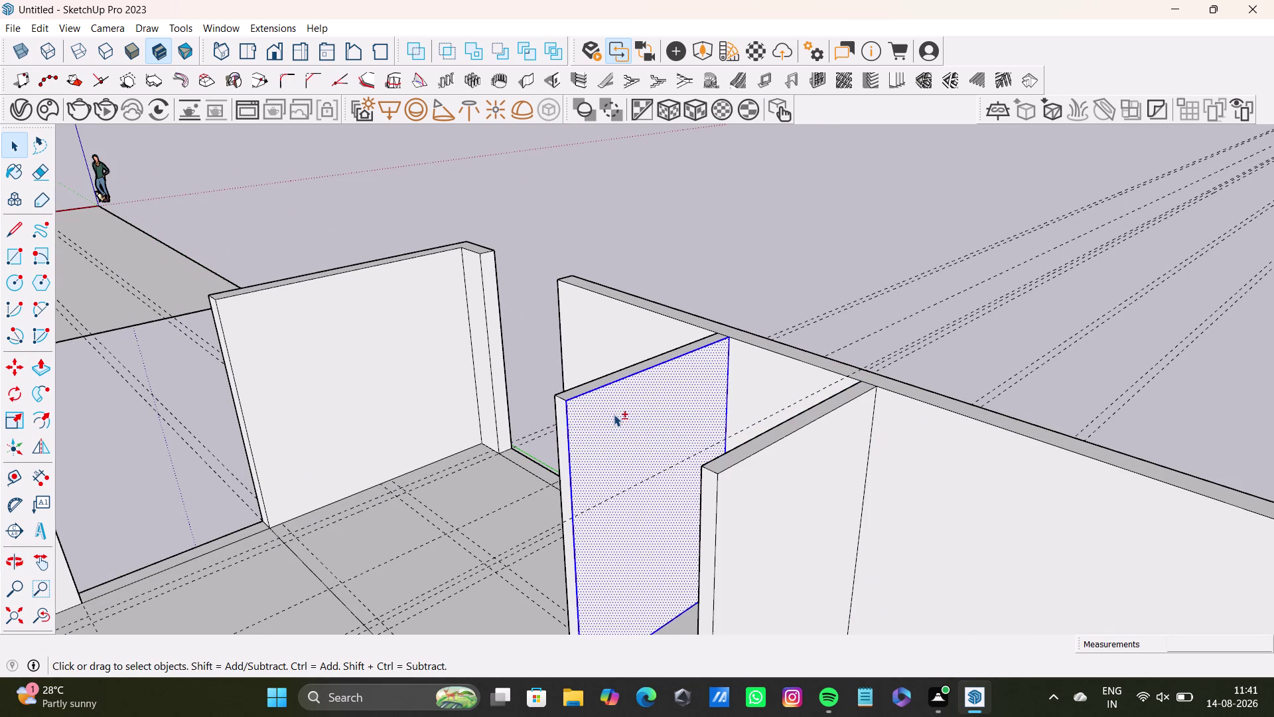
click(561, 420)
triple_click(561, 420)
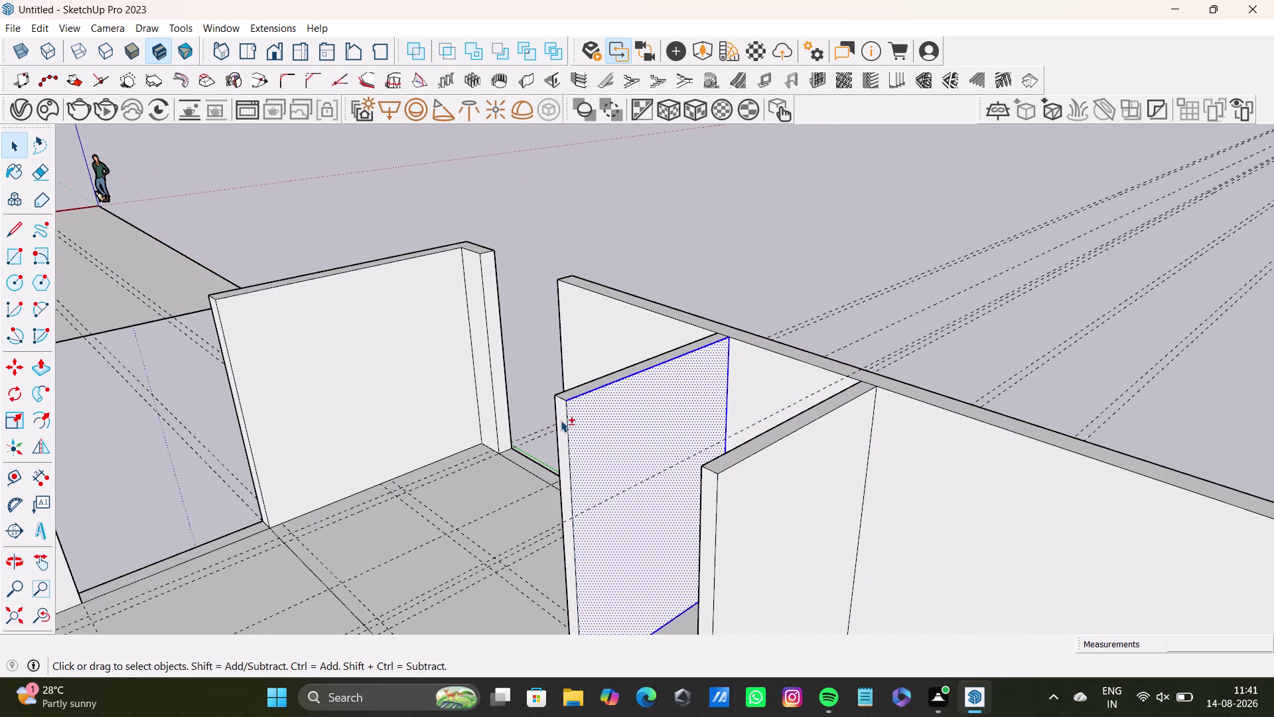
triple_click(561, 420)
click(584, 419)
triple_click(583, 419)
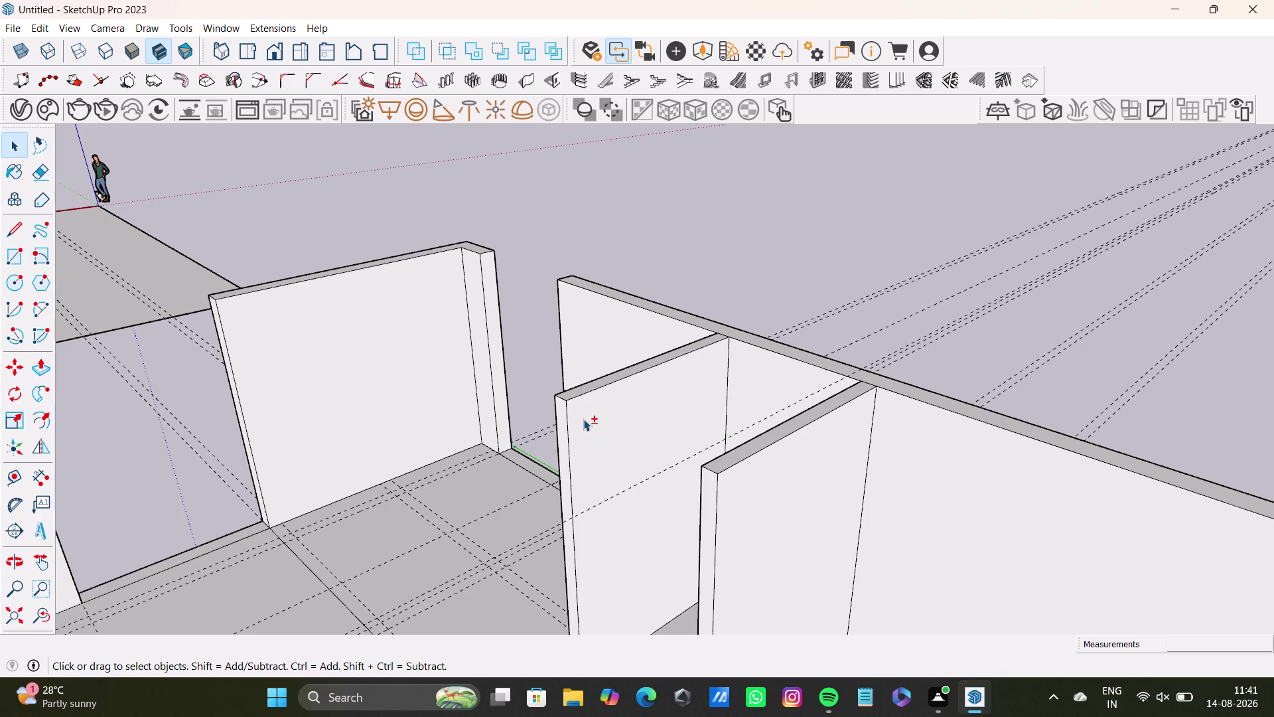
click(583, 419)
click(579, 396)
double_click(587, 415)
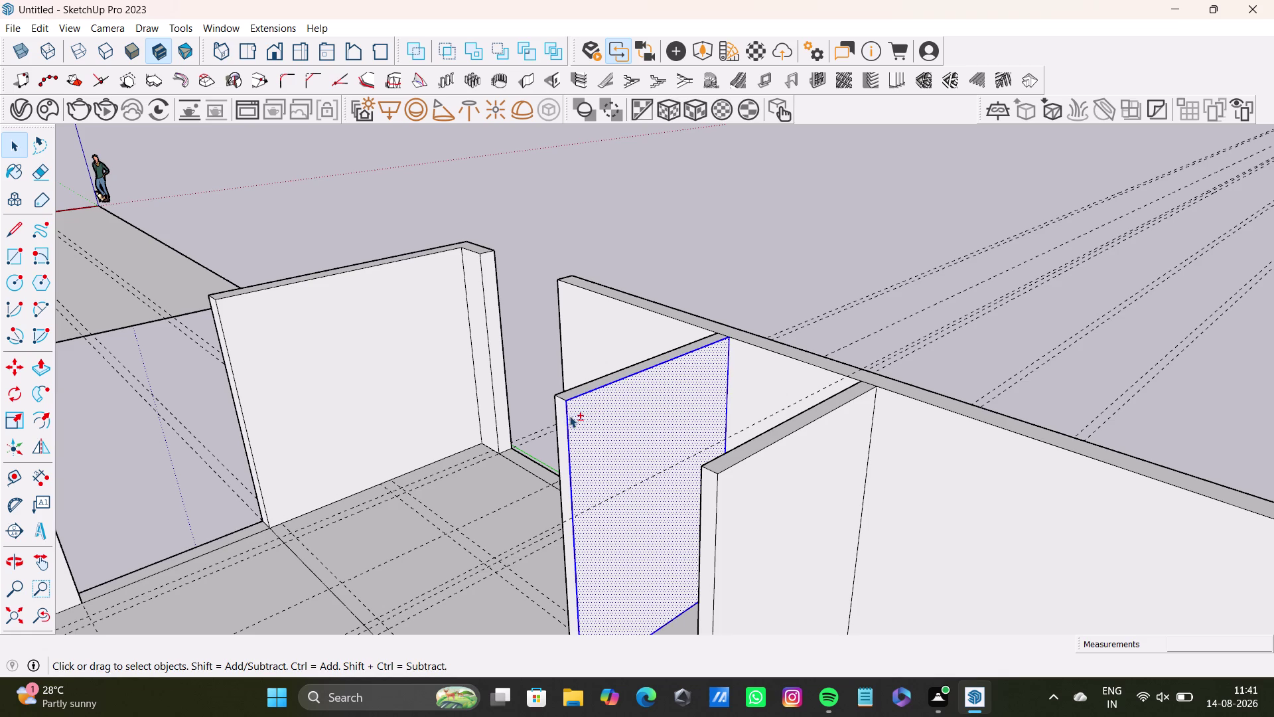
double_click(564, 414)
double_click(580, 388)
Add the neighbouring partition and the corner room's interior walls, including the short corner wall.
middle_drag(543, 450, 776, 495)
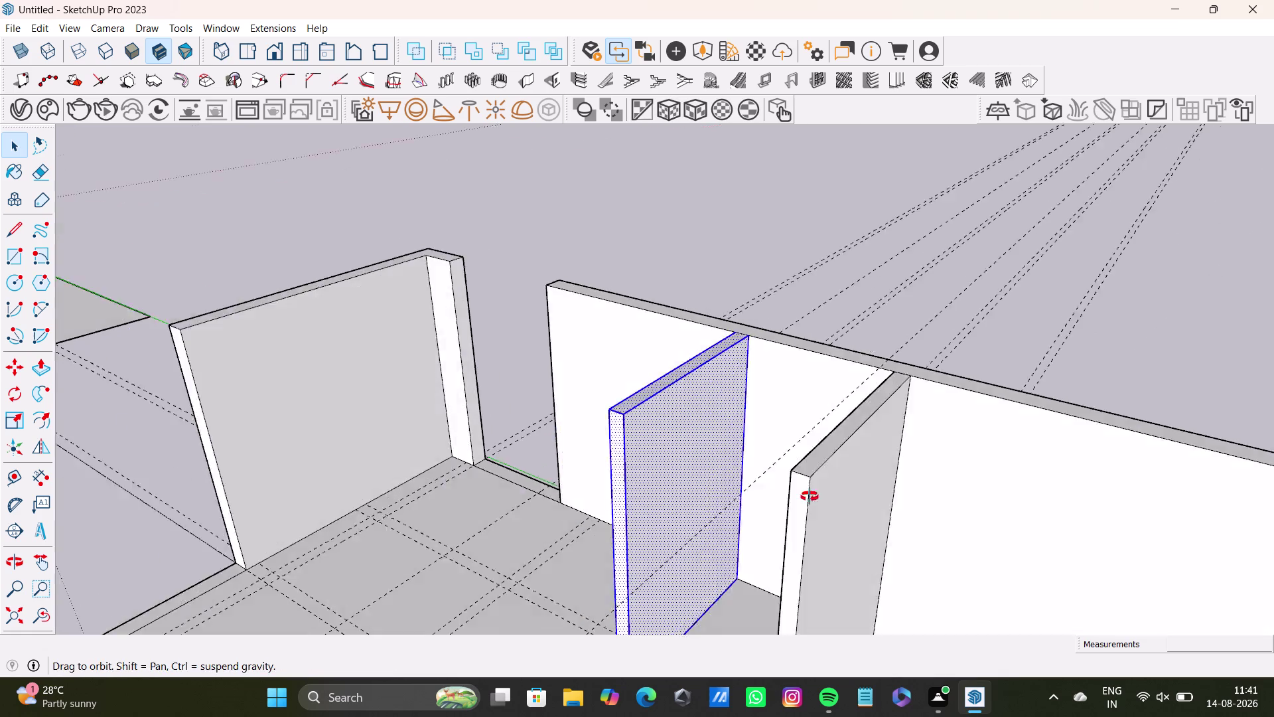
middle_drag(777, 494, 1004, 471)
double_click(971, 330)
middle_drag(1031, 393, 865, 395)
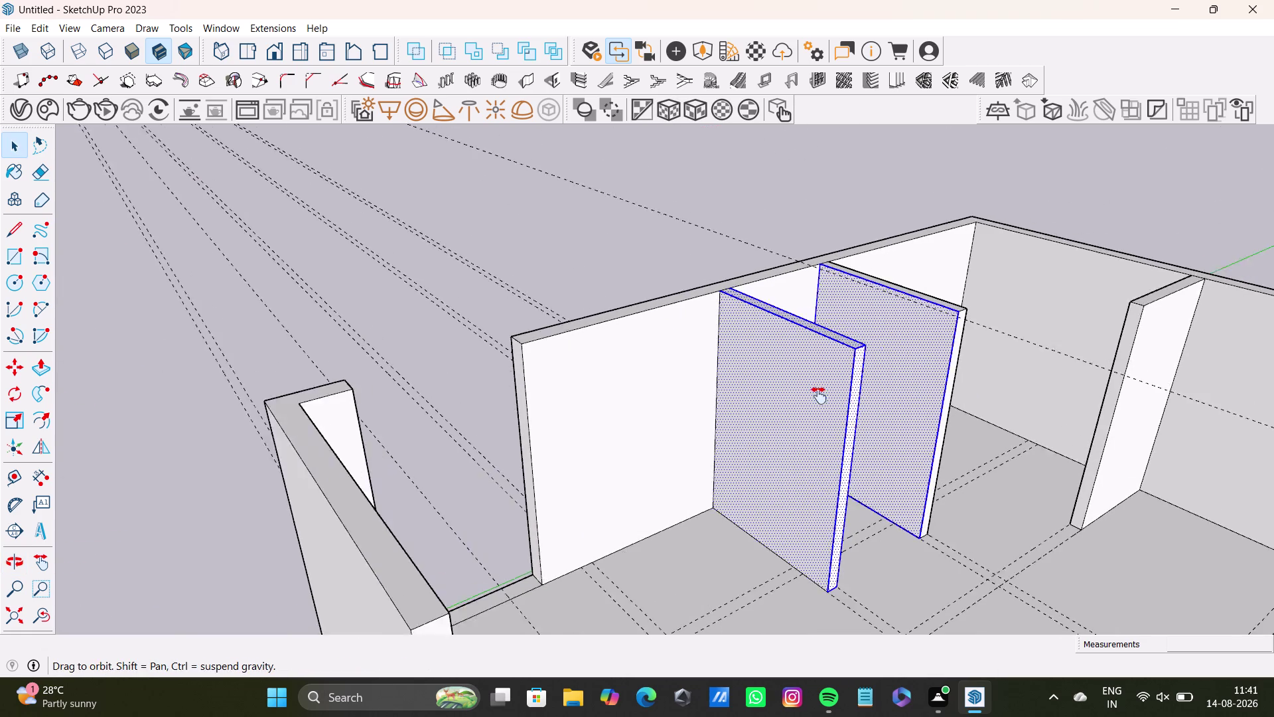
middle_drag(865, 396, 658, 432)
middle_drag(548, 369, 567, 501)
scroll(up, 3)
middle_drag(502, 505, 502, 330)
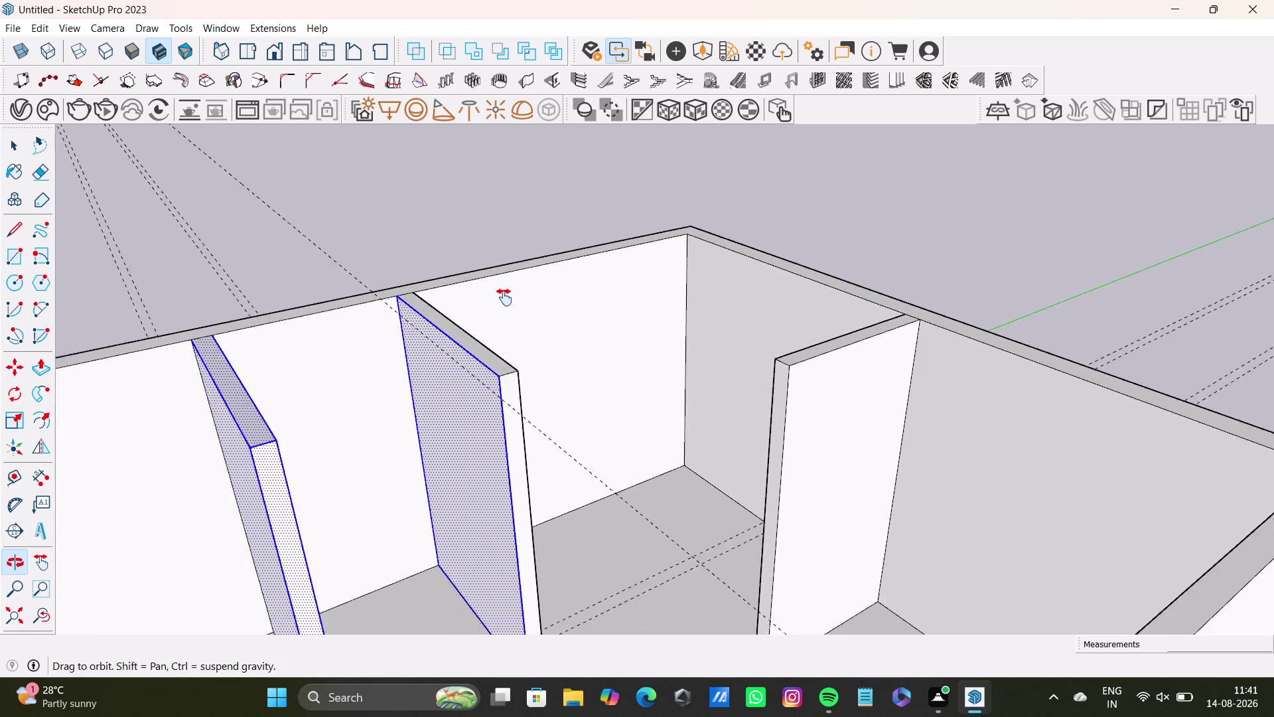
middle_drag(502, 329, 507, 287)
middle_drag(523, 295, 540, 482)
double_click(522, 425)
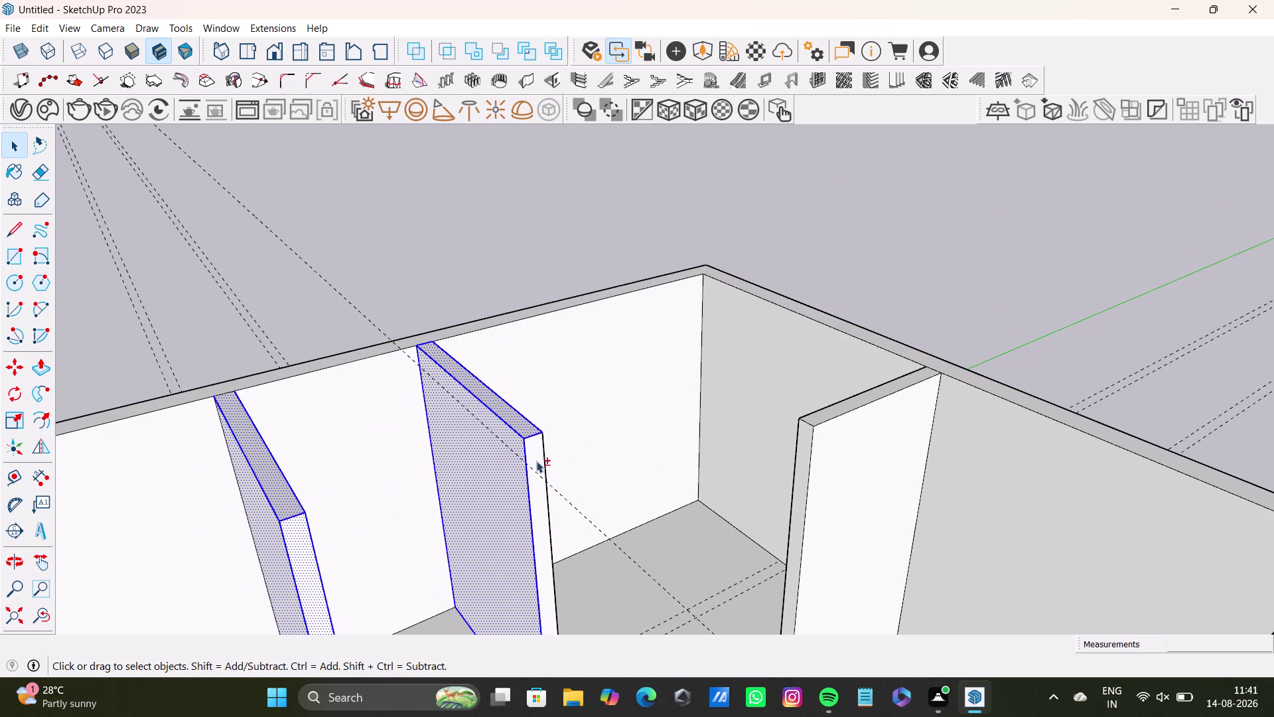
double_click(538, 461)
double_click(826, 414)
double_click(833, 440)
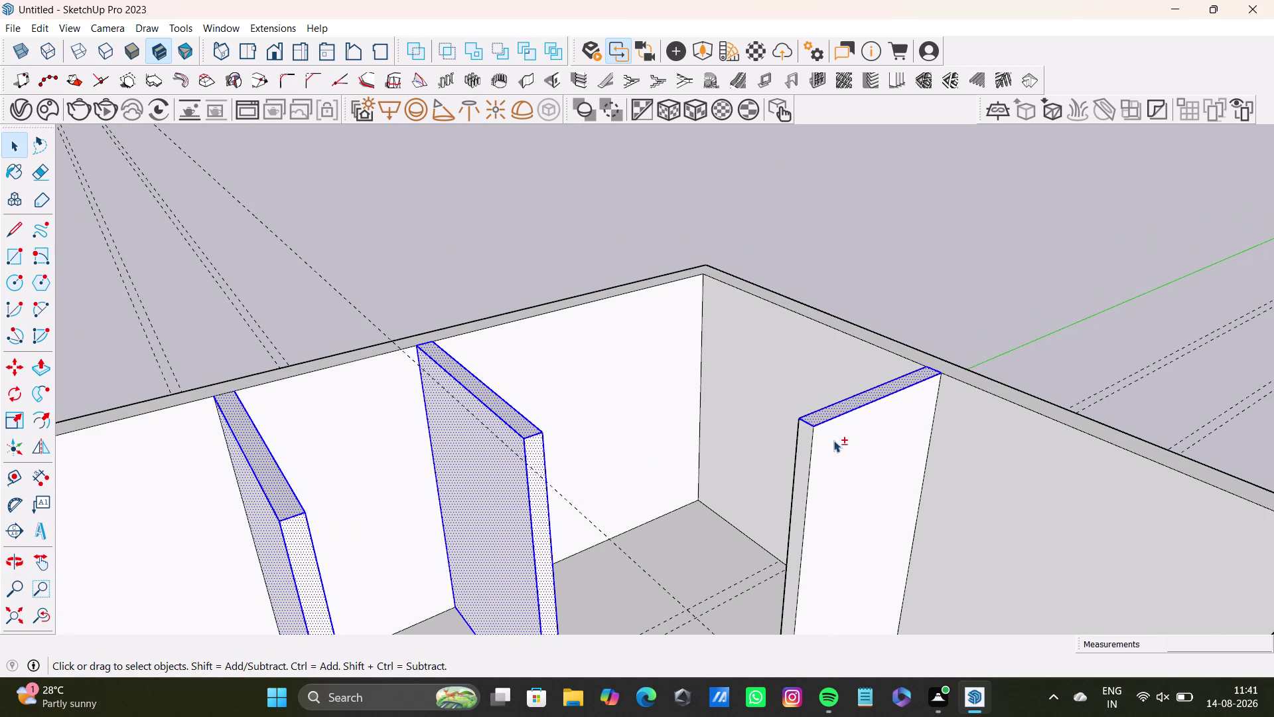
double_click(802, 449)
Add another room's interior wall and the free-standing partition to the selection.
middle_drag(786, 514, 1099, 566)
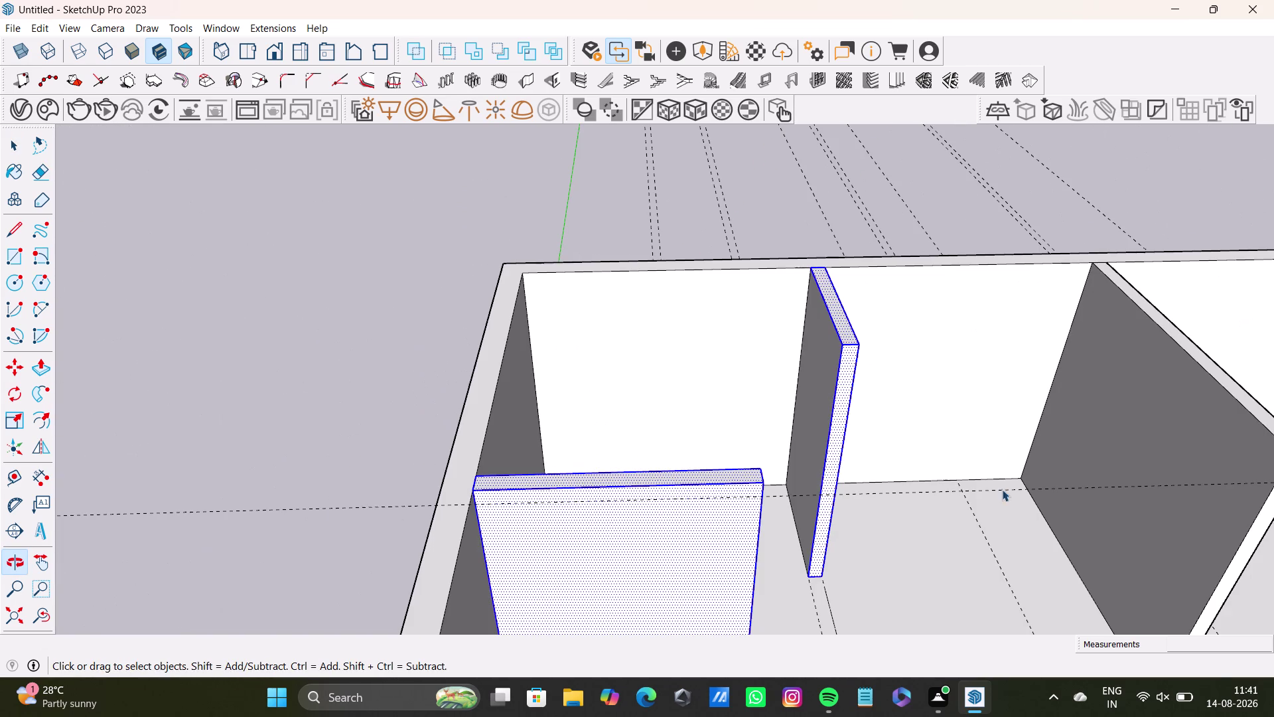
double_click(824, 359)
middle_drag(833, 433, 759, 449)
middle_drag(810, 475, 355, 568)
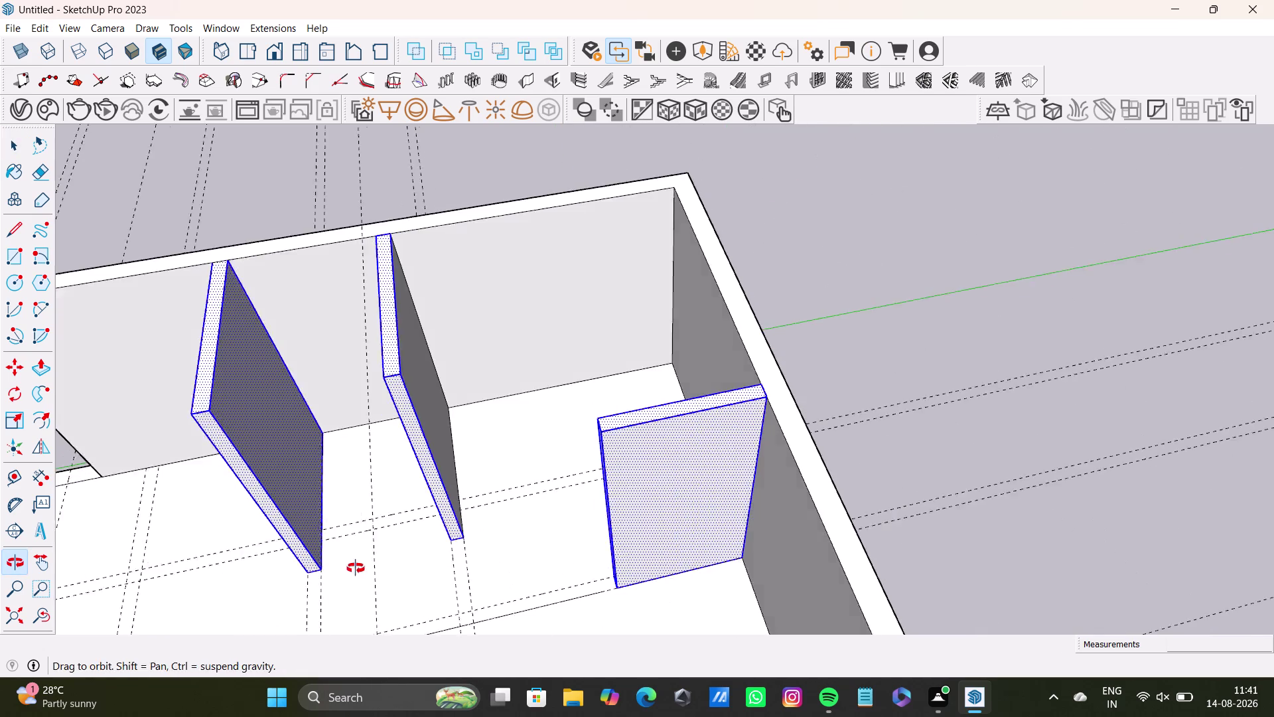
middle_drag(356, 568, 351, 561)
middle_drag(500, 363, 685, 341)
middle_drag(721, 405, 406, 453)
double_click(631, 332)
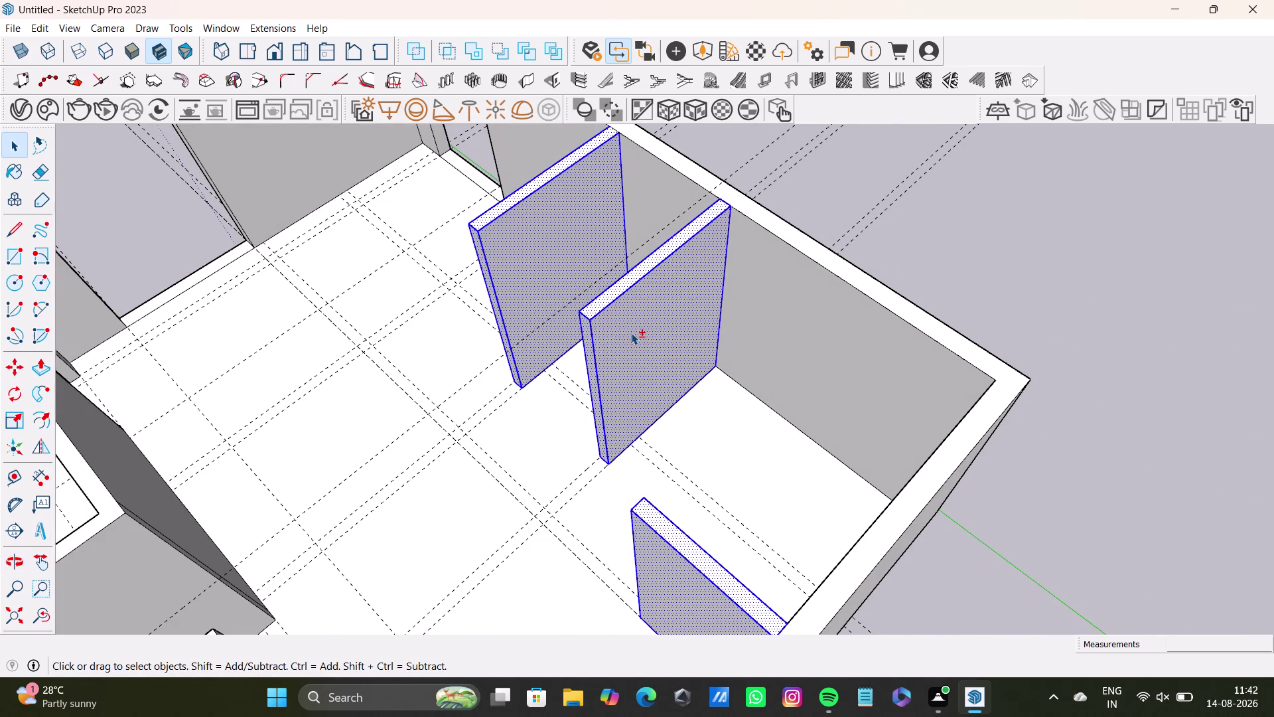
Add the narrow partition's end and both faces in the far rooms.
middle_drag(611, 374, 1082, 499)
scroll(down, 3)
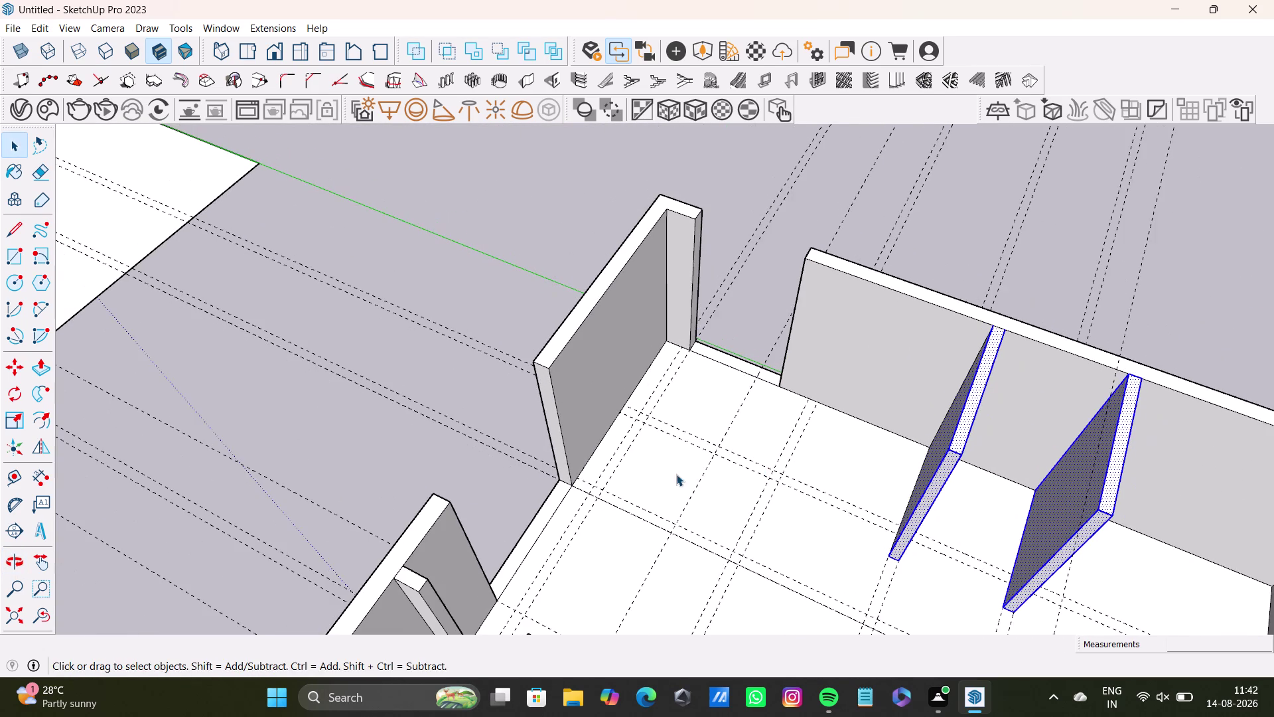
scroll(down, 3)
middle_drag(716, 466, 455, 364)
scroll(up, 3)
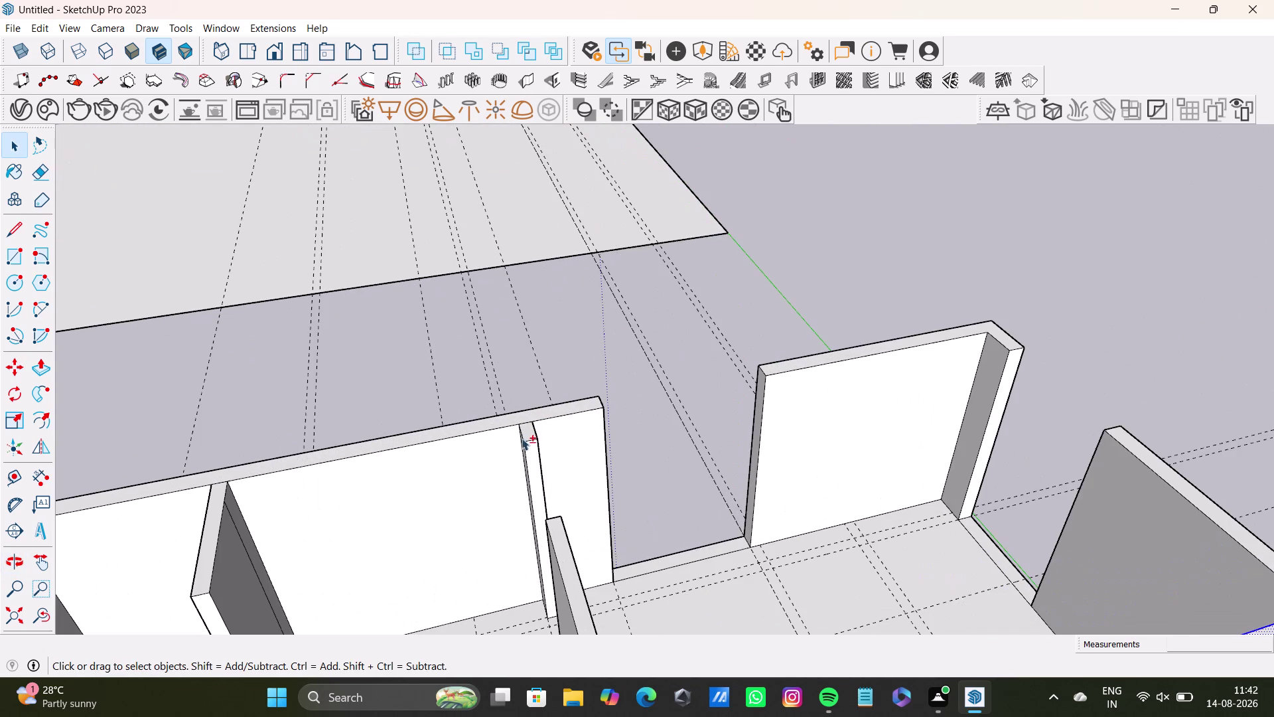
middle_drag(532, 477, 584, 403)
middle_drag(598, 472, 768, 432)
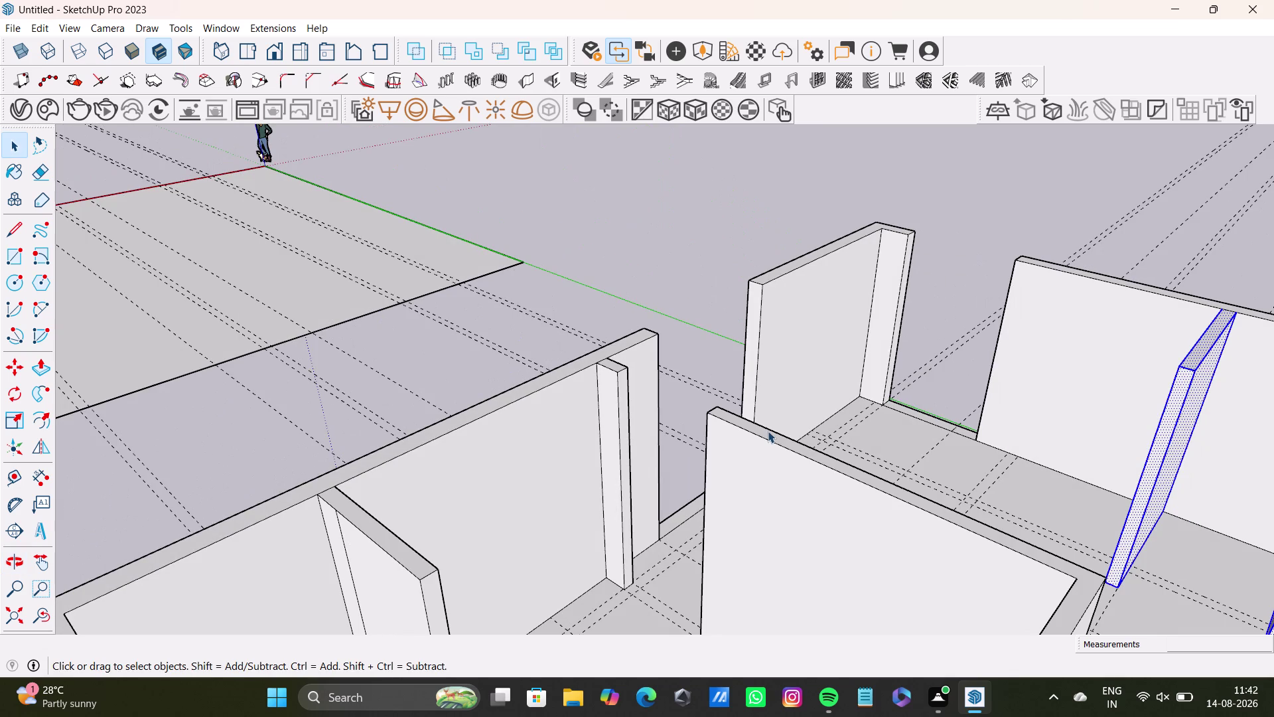
double_click(609, 401)
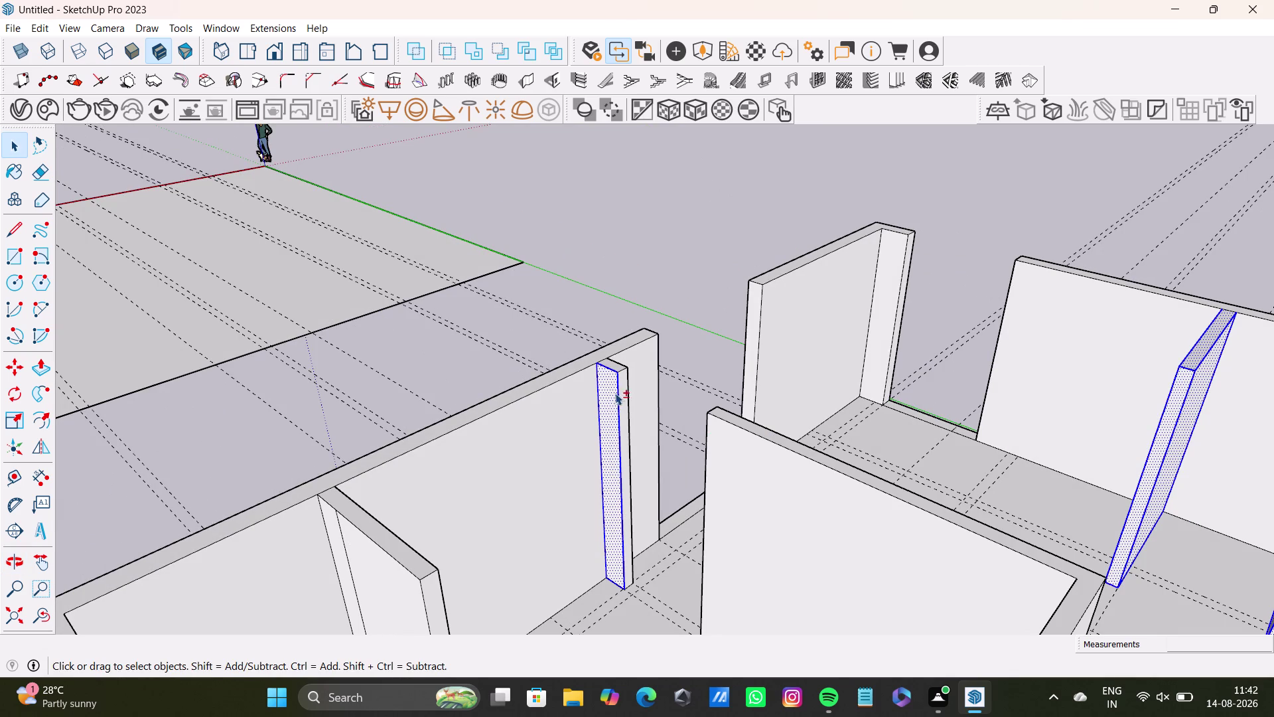
double_click(624, 396)
double_click(614, 366)
Add the corner, long central and connecting partitions in the central rooms.
middle_drag(717, 448, 701, 458)
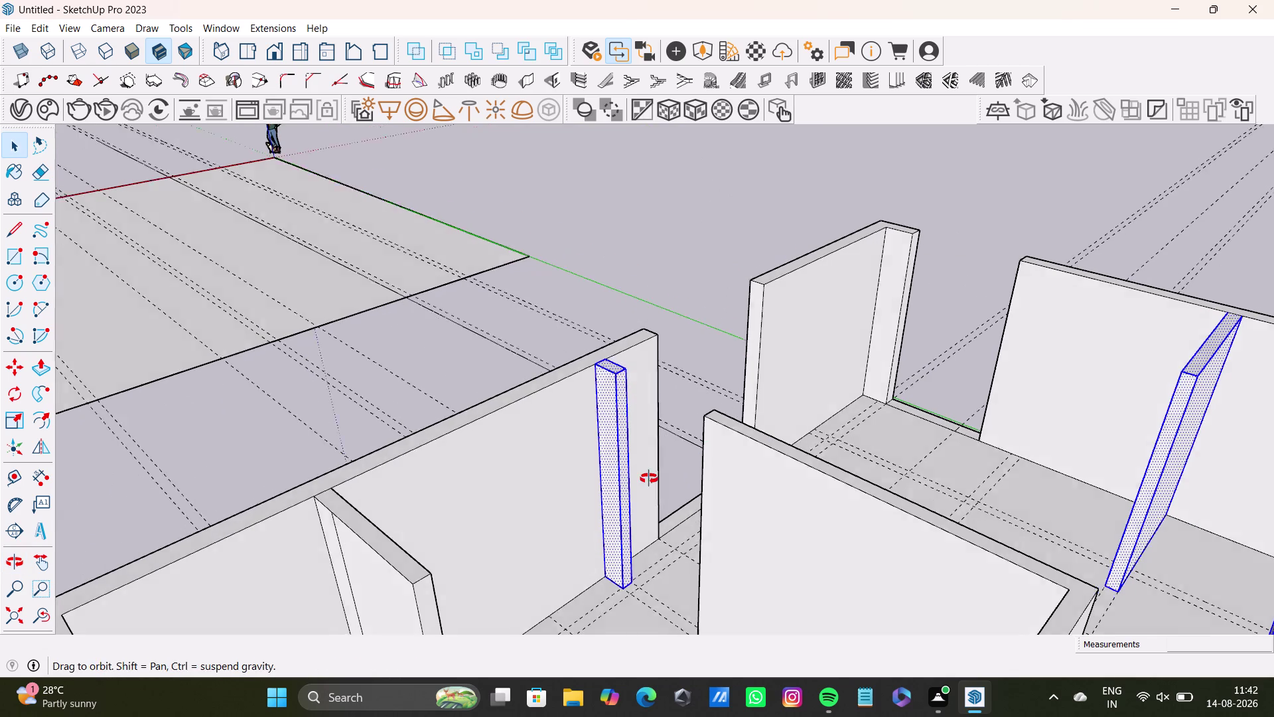
middle_drag(701, 459, 167, 379)
scroll(up, 3)
double_click(594, 341)
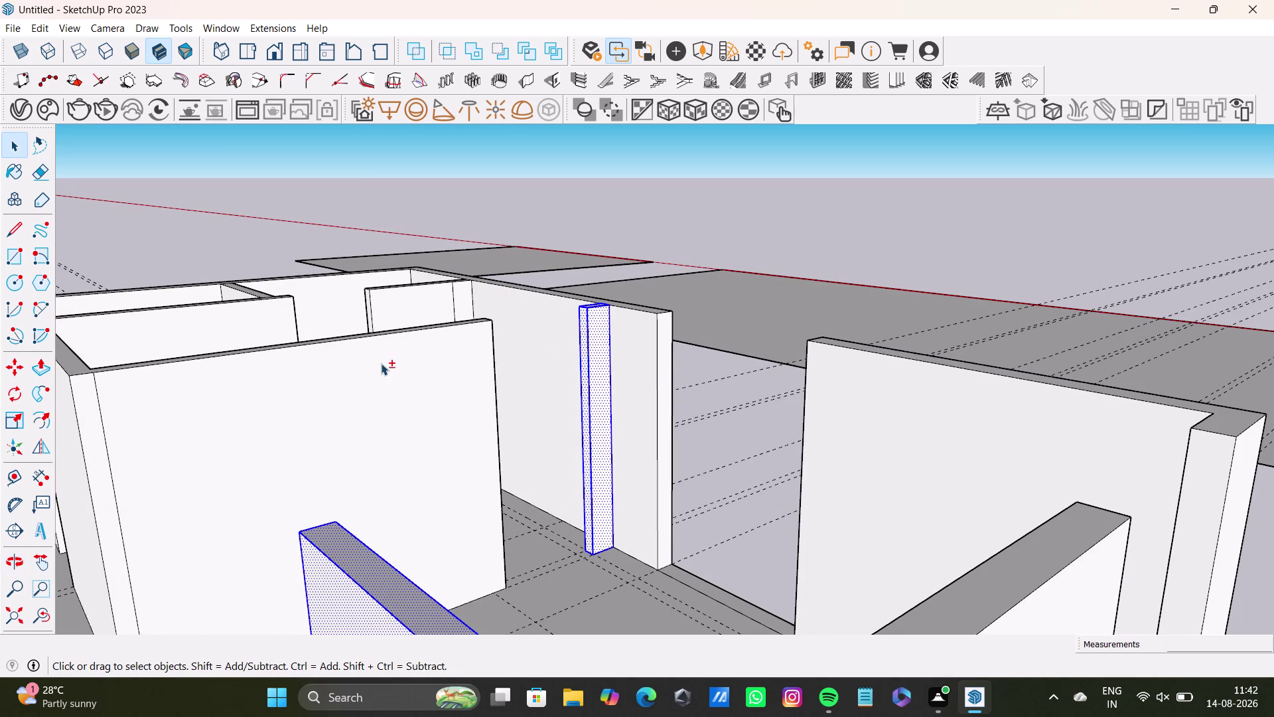
double_click(383, 362)
scroll(down, 3)
middle_drag(351, 398, 534, 336)
double_click(355, 339)
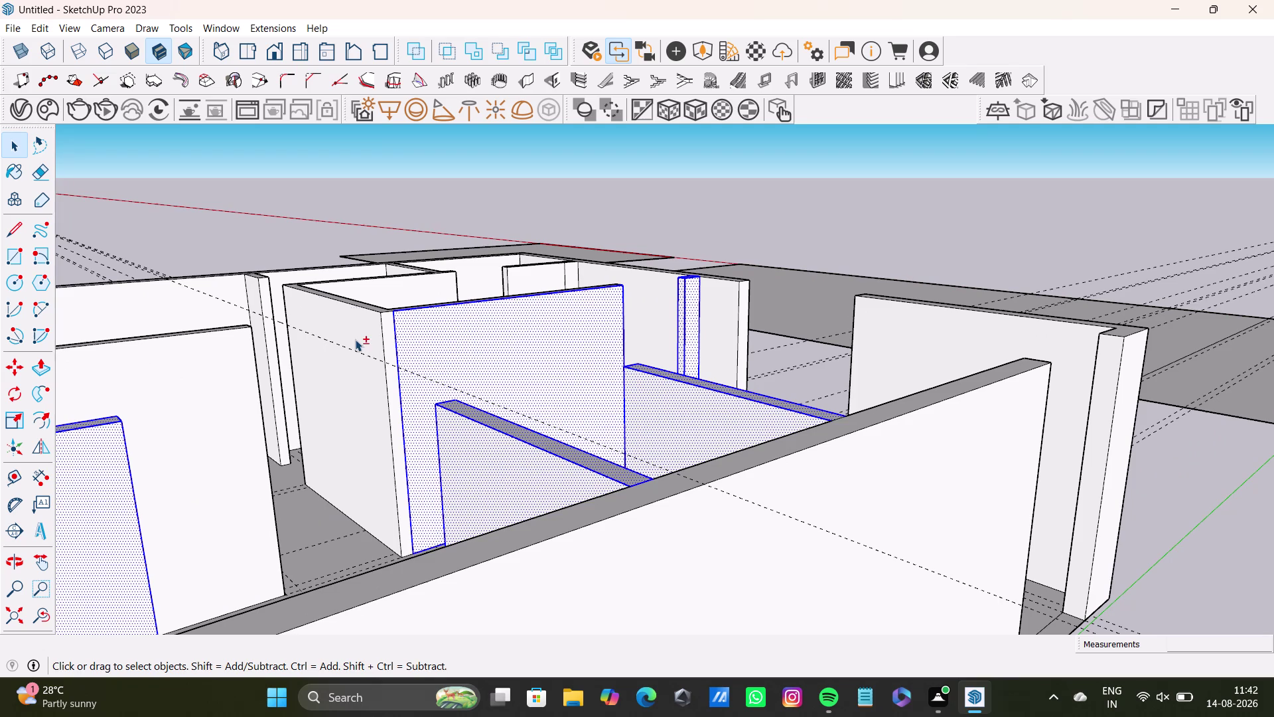
double_click(391, 341)
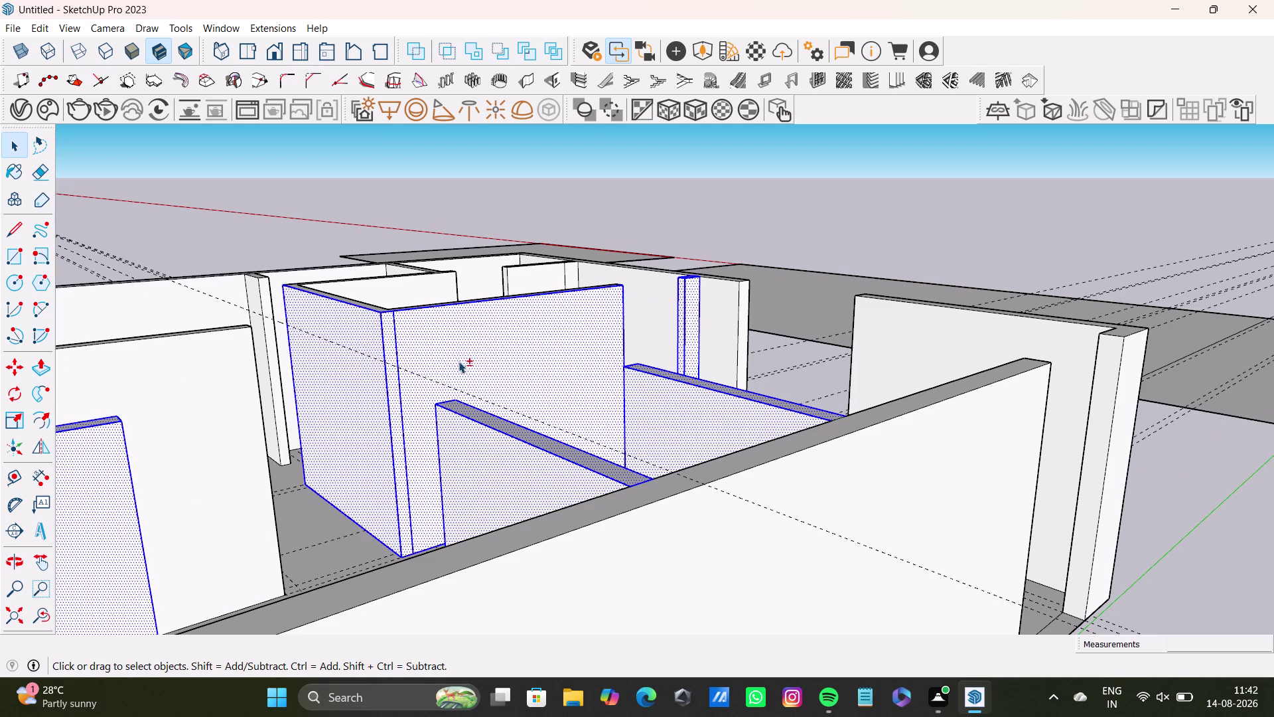
Add the L-shaped walls, the partition behind them and the tall partition's faces.
middle_drag(463, 364, 479, 535)
scroll(up, 3)
double_click(354, 397)
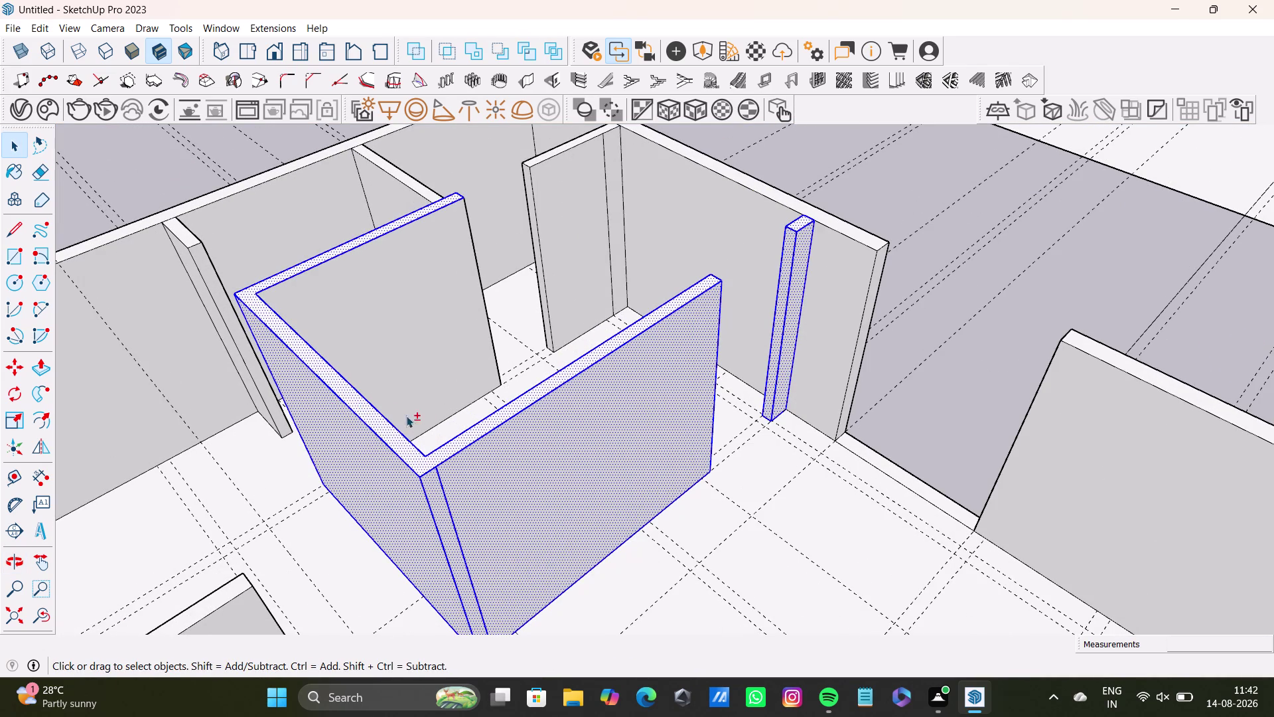
double_click(428, 192)
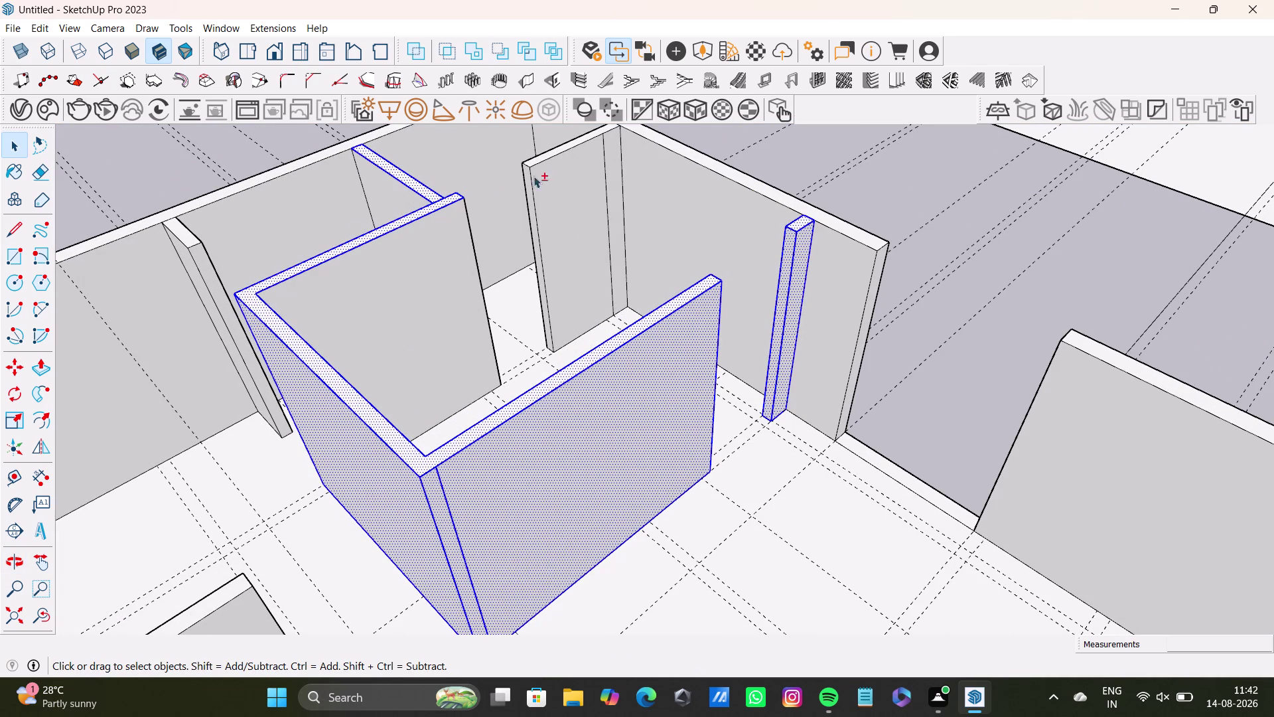
double_click(550, 171)
double_click(527, 173)
double_click(539, 160)
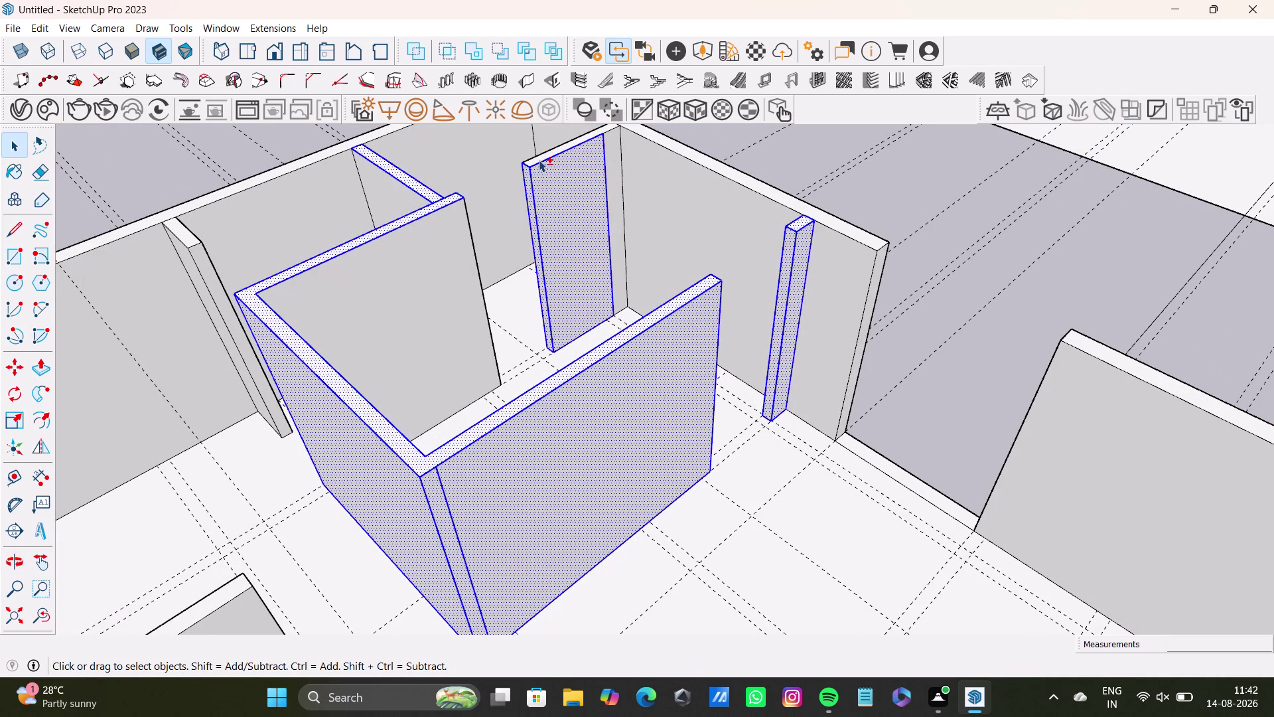
double_click(610, 143)
double_click(574, 159)
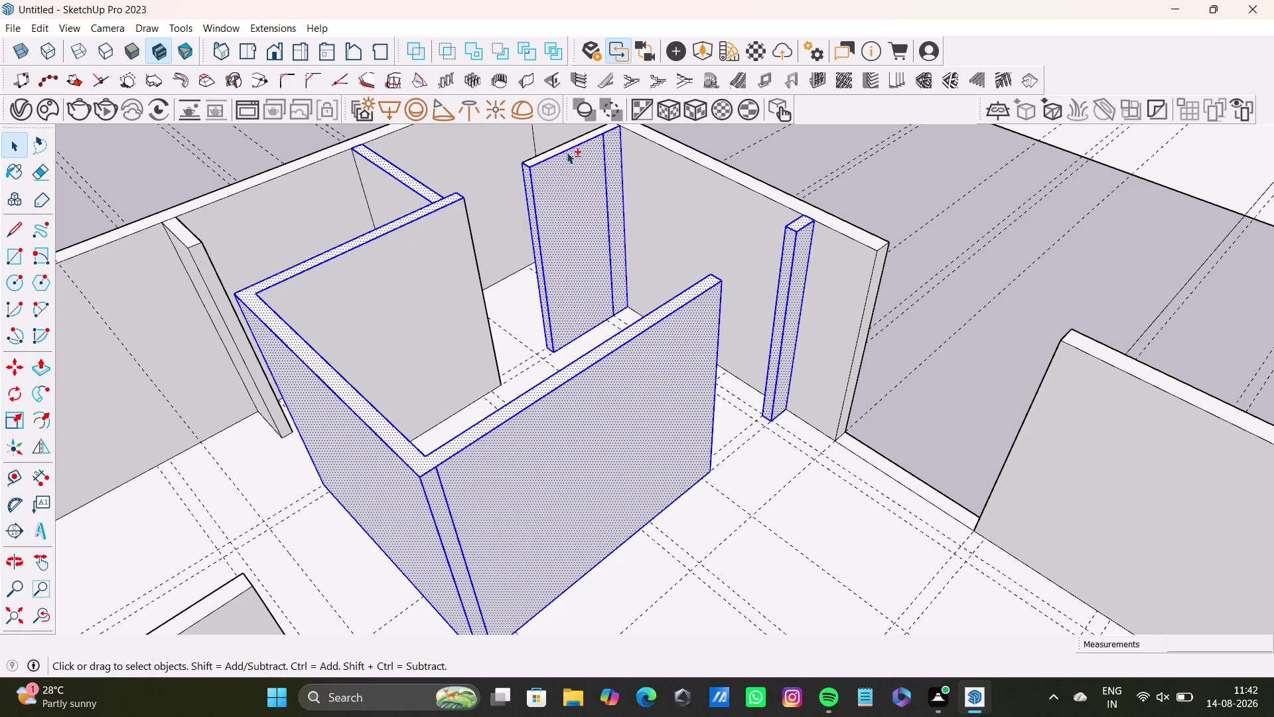
Add both faces and the edge of the partition beside the outer wall.
middle_drag(479, 265, 906, 335)
middle_drag(551, 331, 624, 188)
middle_drag(566, 276, 780, 324)
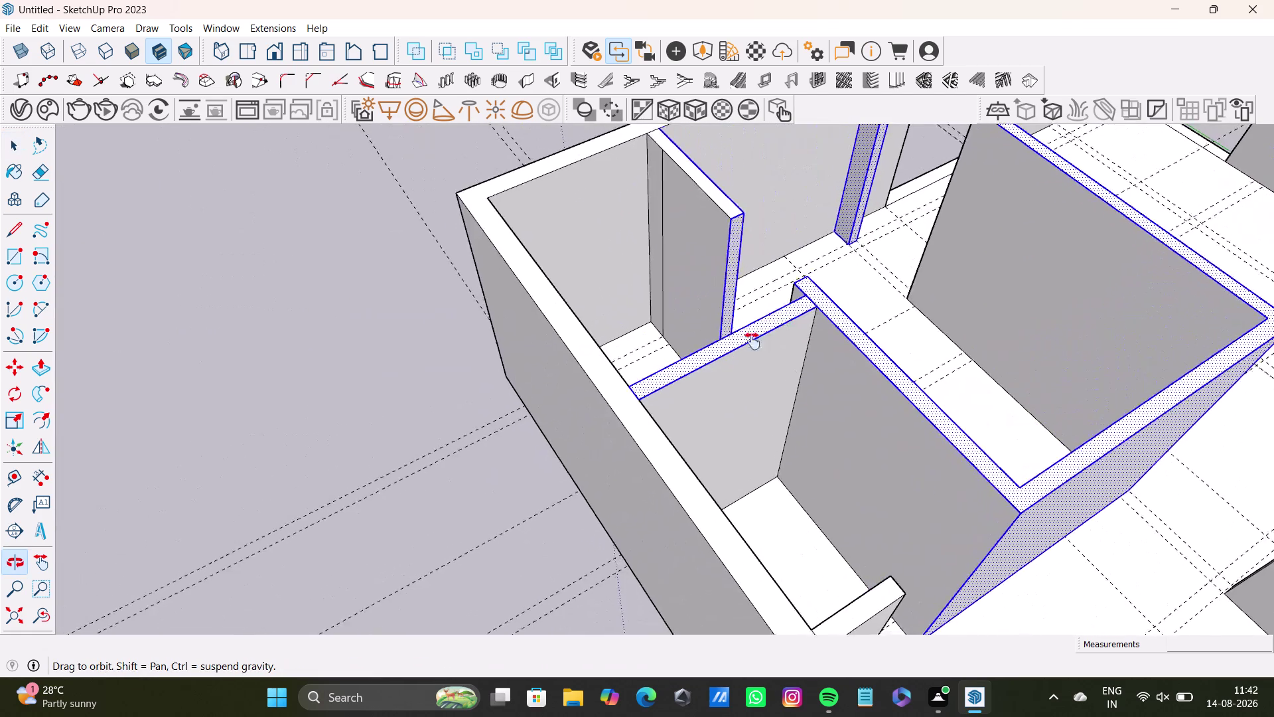
middle_drag(780, 325, 600, 424)
middle_drag(588, 419, 731, 384)
double_click(564, 310)
double_click(583, 301)
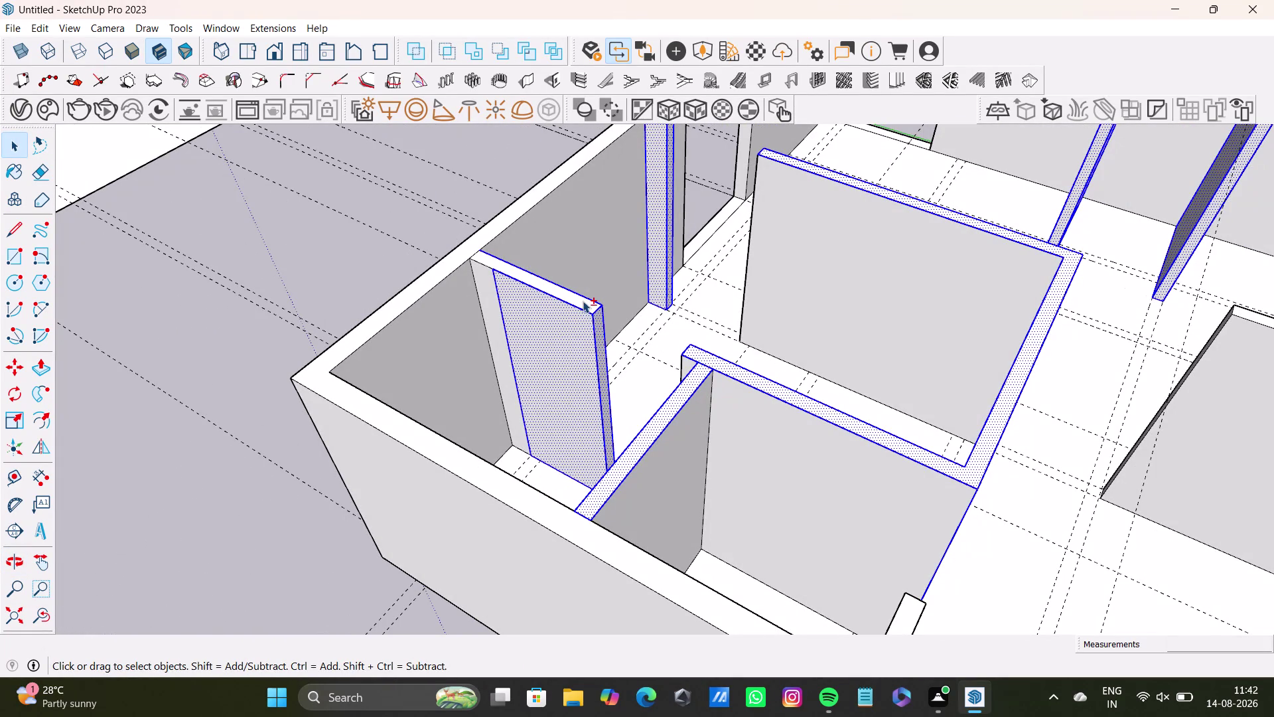
double_click(486, 291)
scroll(down, 3)
Add the short partition stub, the corner partition's faces and the large partition face.
middle_drag(718, 418, 816, 428)
middle_drag(771, 455, 911, 462)
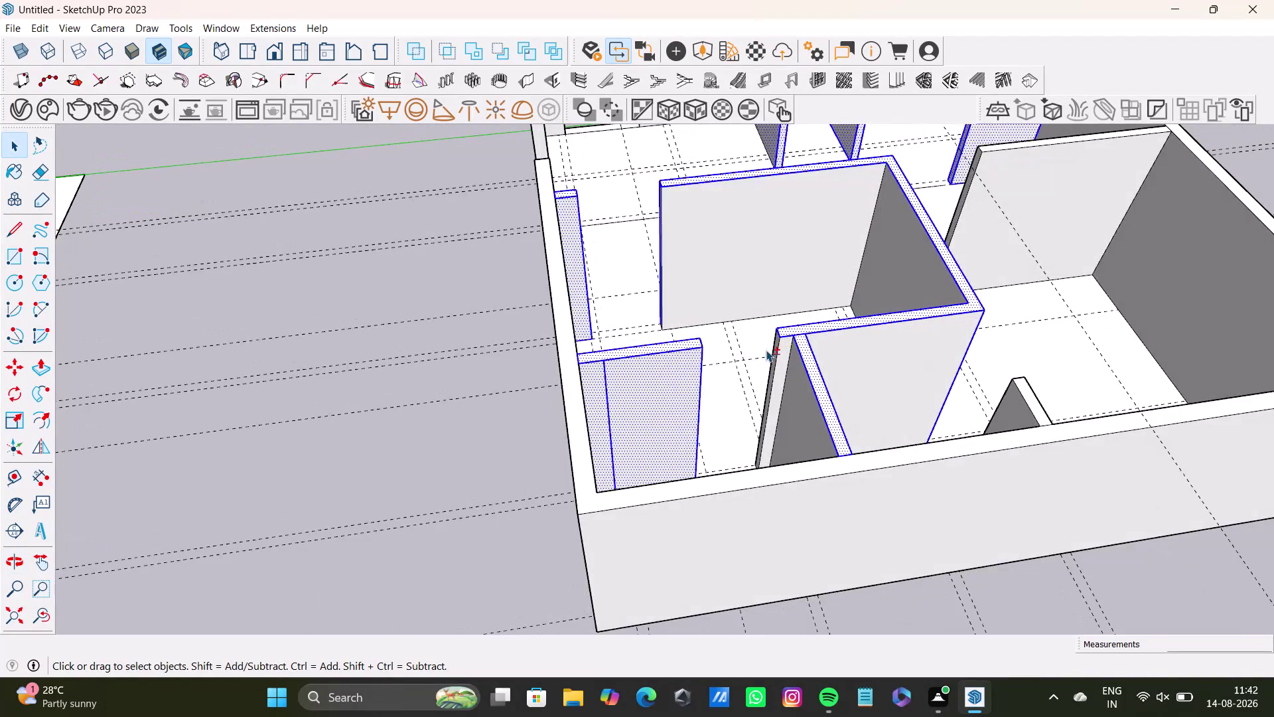
scroll(up, 3)
double_click(787, 362)
scroll(up, 3)
middle_drag(768, 404, 781, 402)
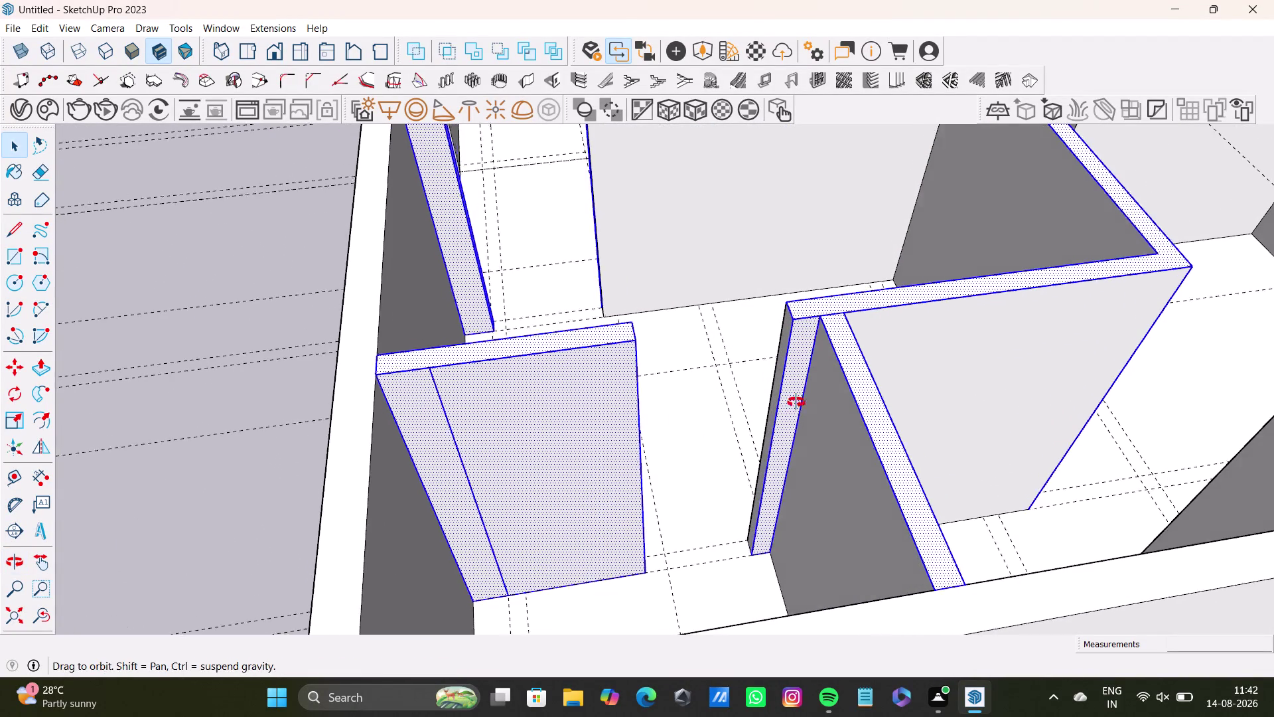
middle_drag(780, 402, 860, 393)
double_click(818, 318)
double_click(903, 357)
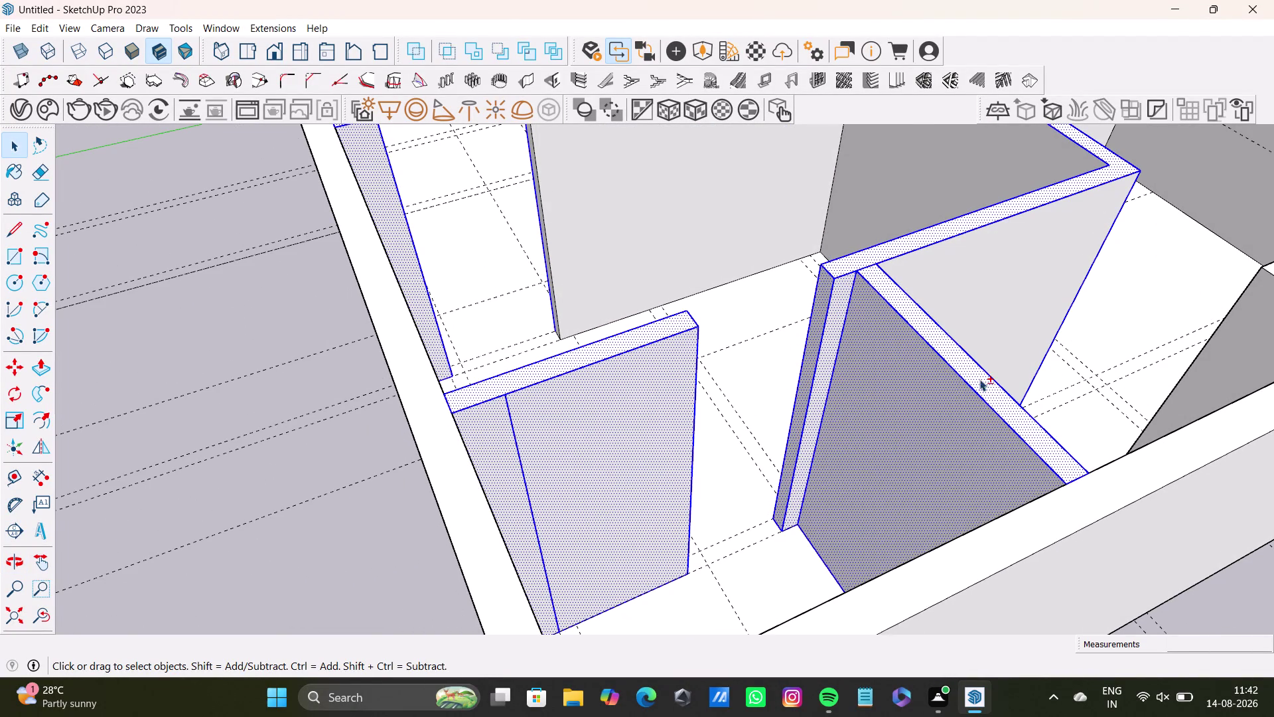
middle_drag(980, 379, 332, 270)
middle_drag(333, 310, 377, 223)
double_click(428, 259)
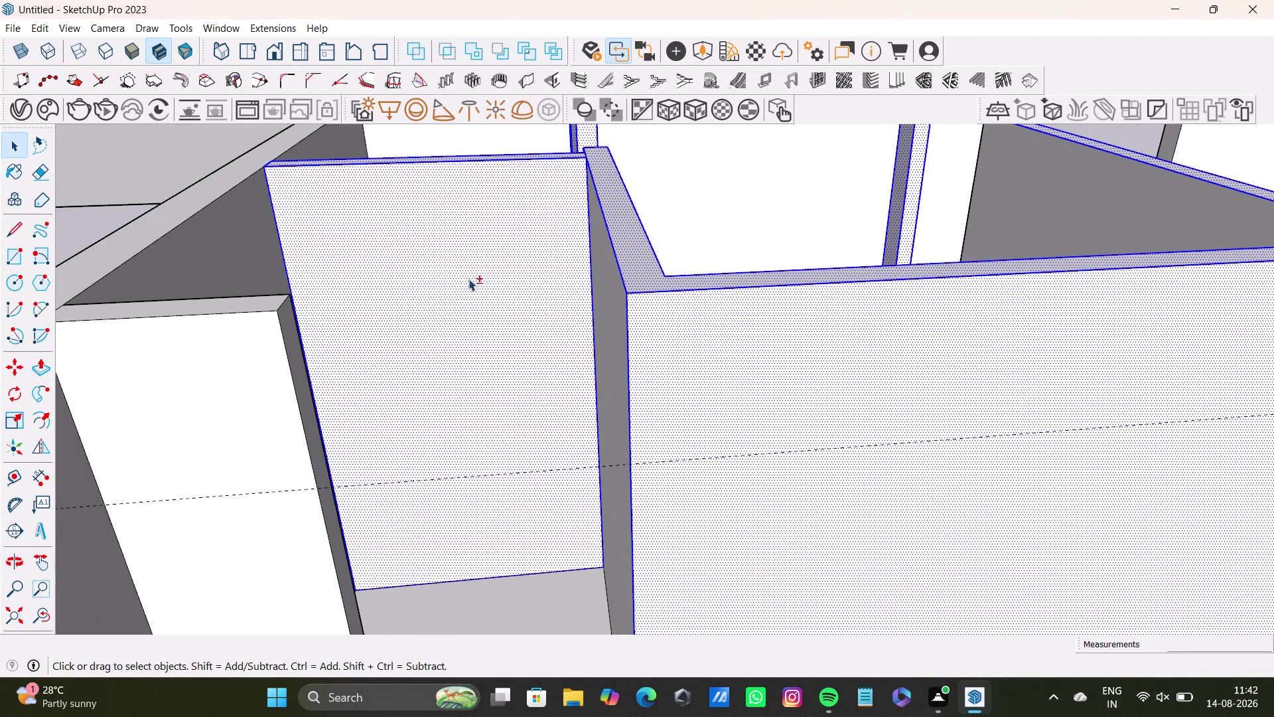
middle_drag(469, 279, 491, 505)
Overview the house, then add another partition and the short side wall's faces.
scroll(down, 3)
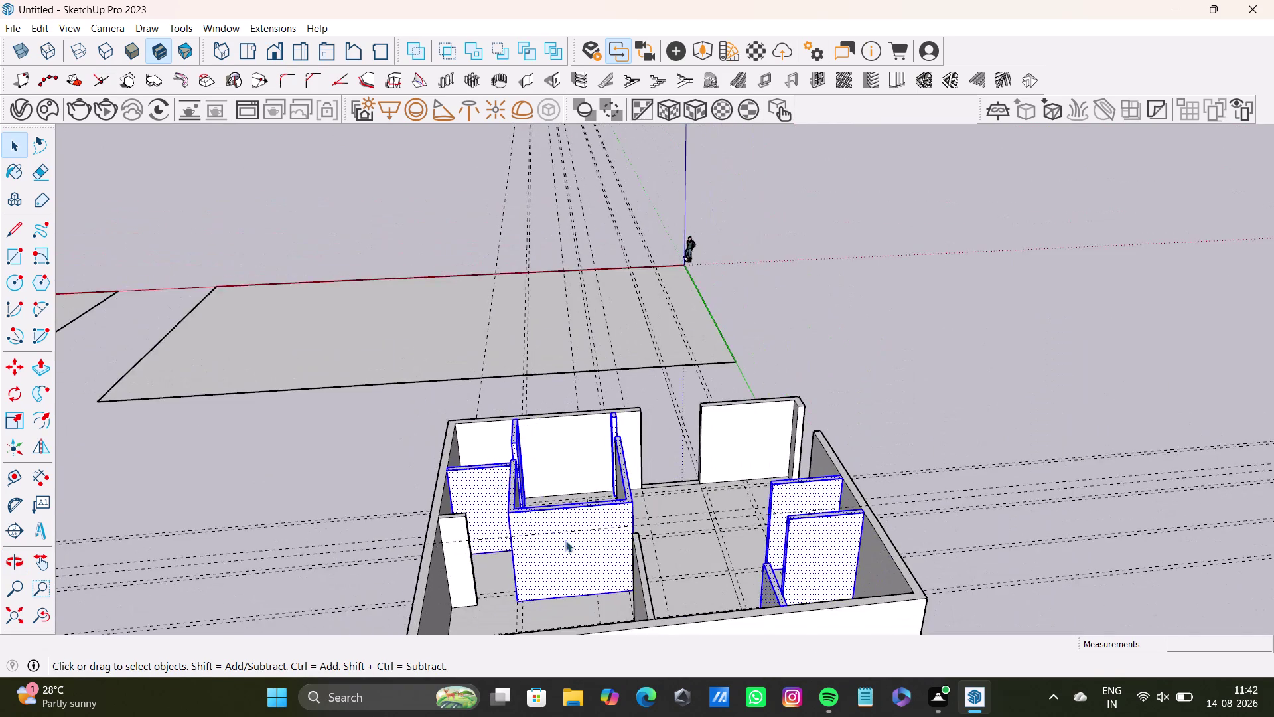
middle_drag(562, 548, 348, 603)
scroll(up, 3)
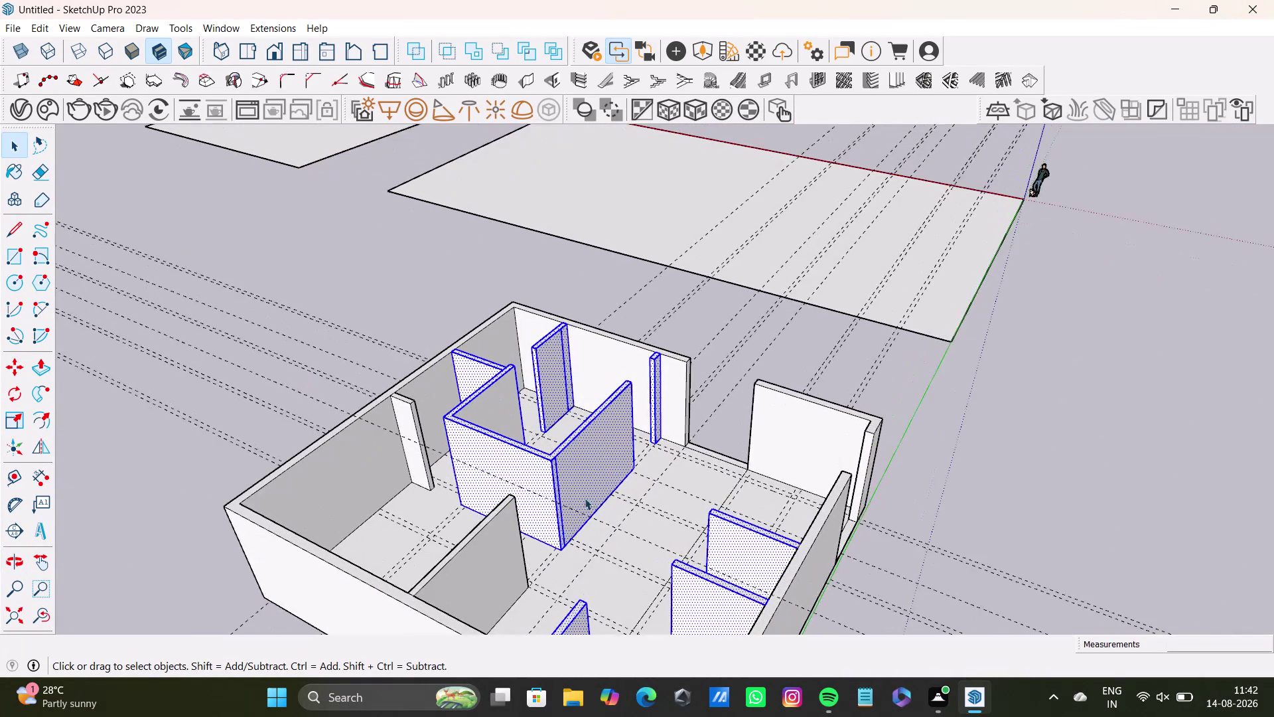
scroll(up, 3)
middle_drag(546, 445, 550, 411)
middle_drag(553, 411, 523, 456)
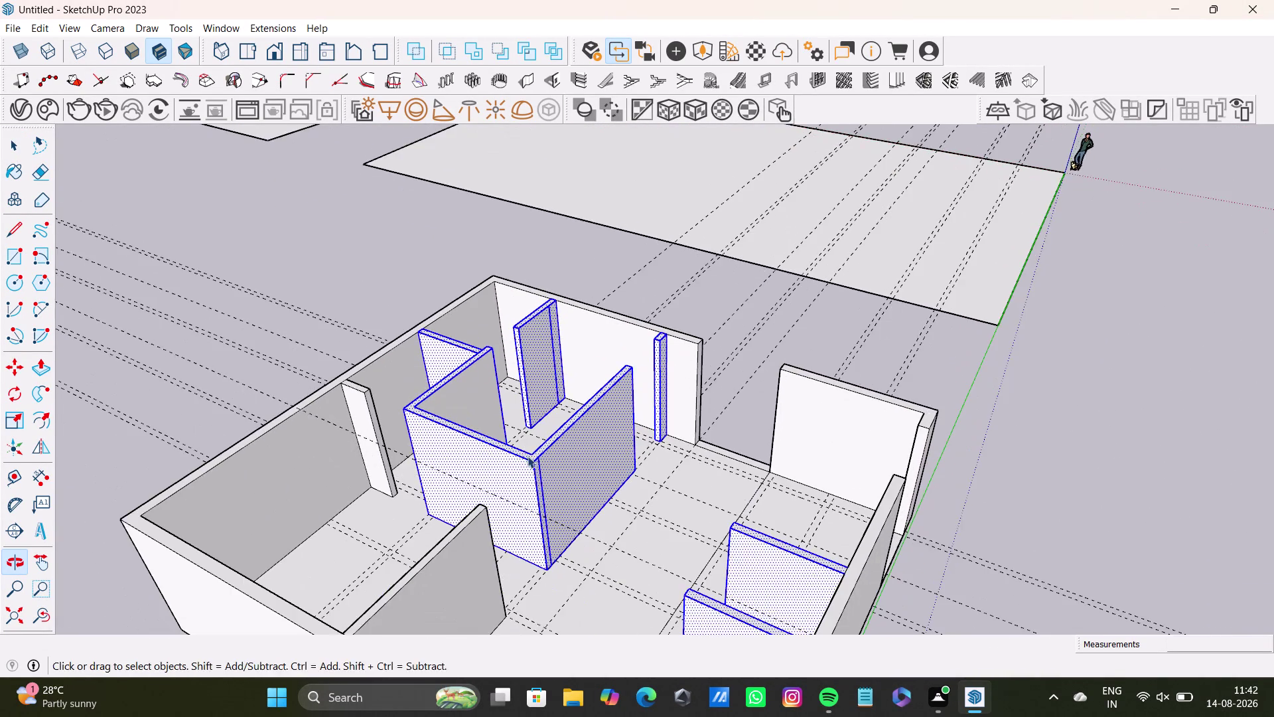
middle_drag(528, 456, 334, 606)
double_click(490, 312)
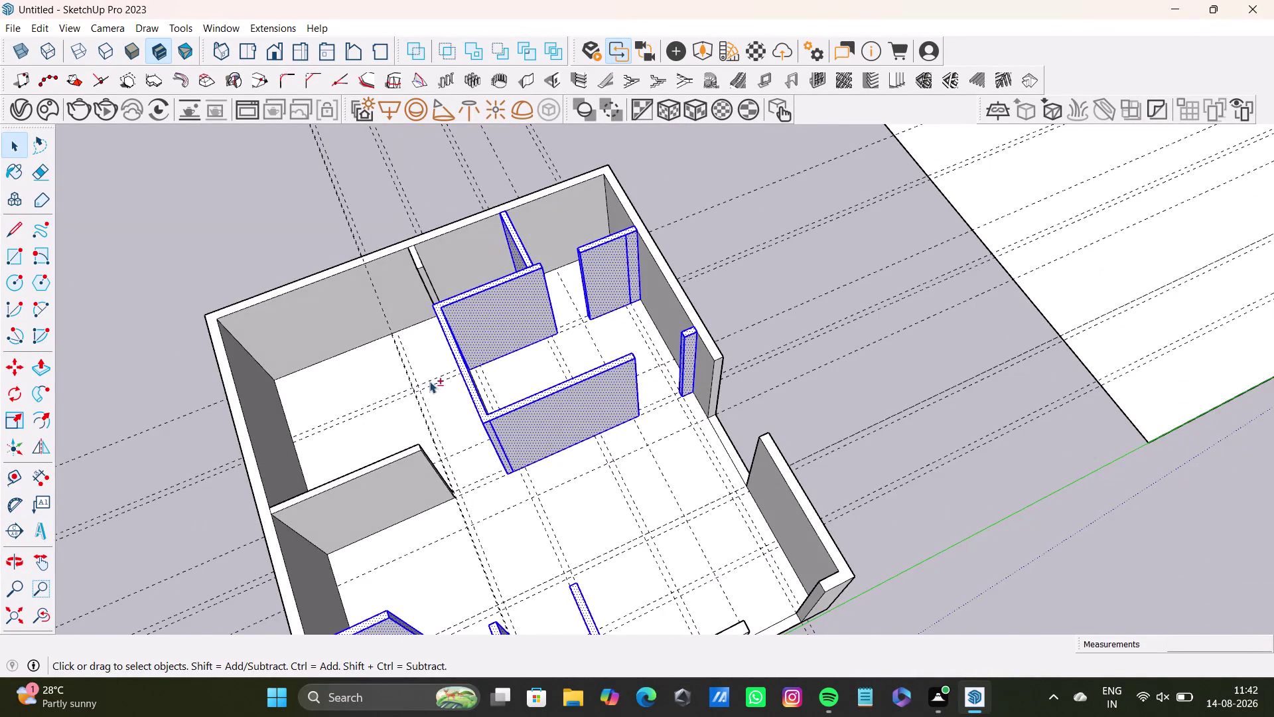
middle_drag(430, 382, 580, 486)
middle_drag(601, 501, 925, 409)
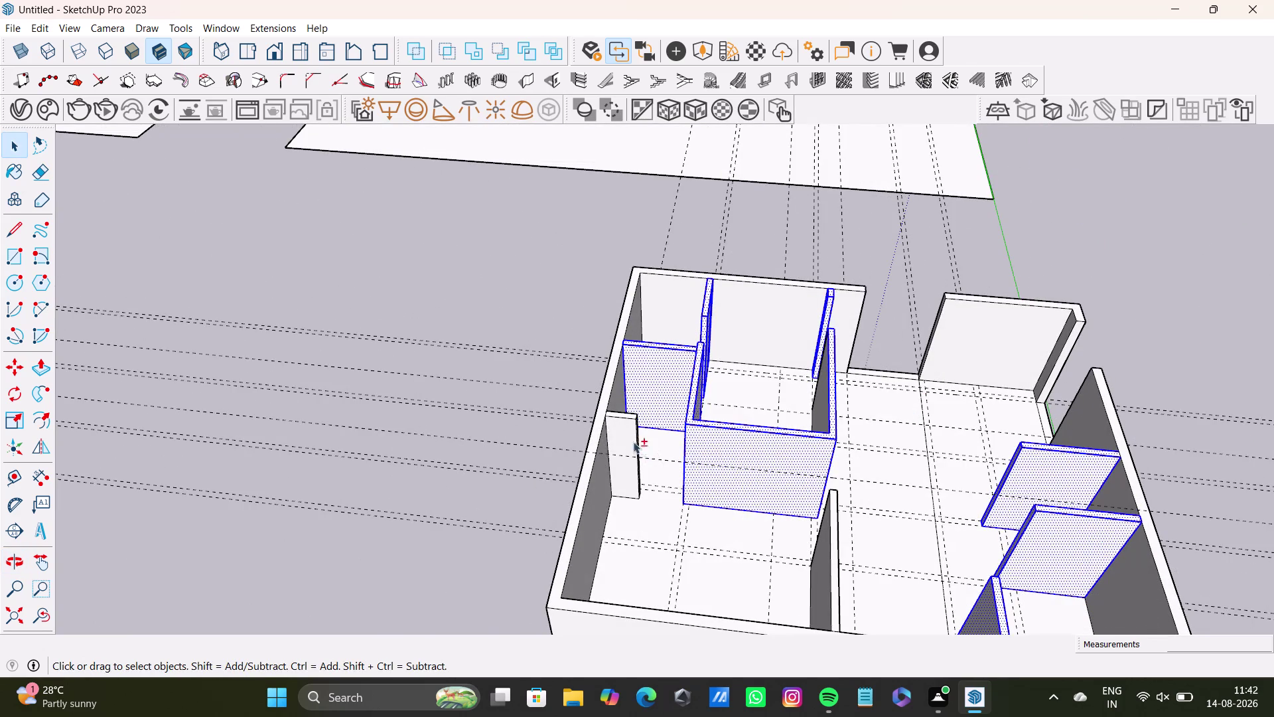
click(633, 430)
click(626, 428)
scroll(up, 3)
double_click(630, 425)
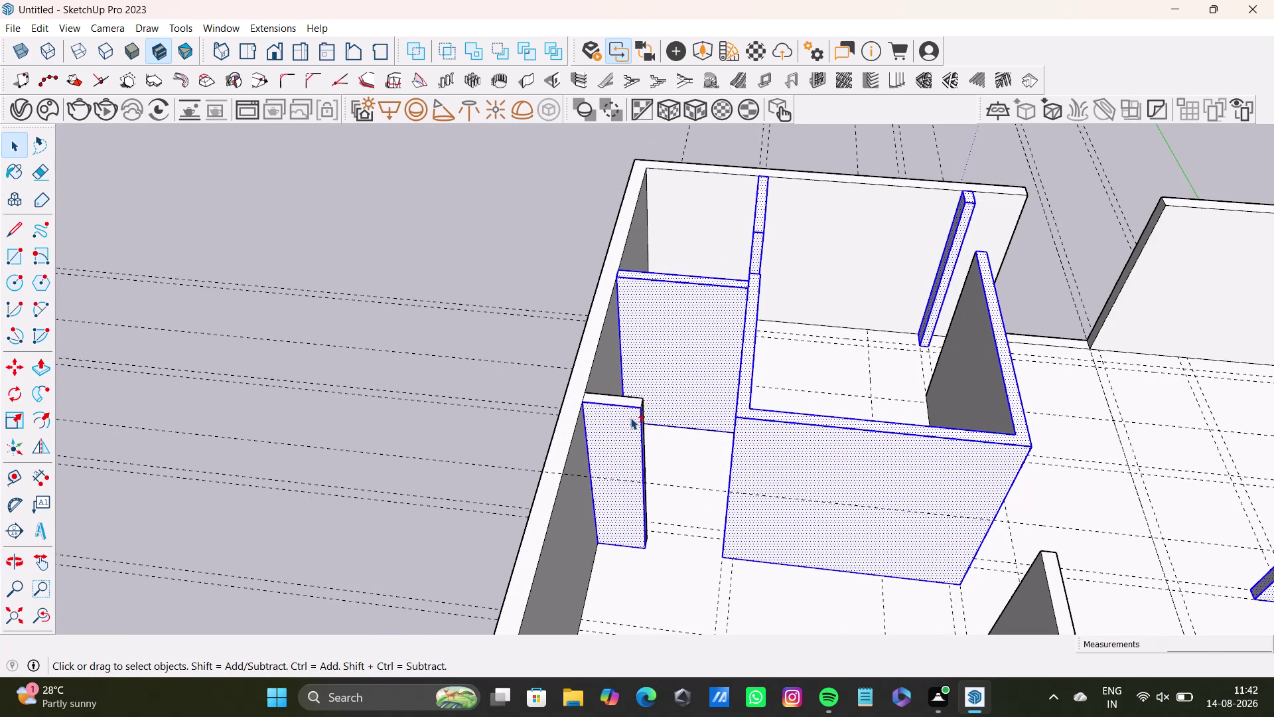
double_click(631, 402)
Inspect the interior walls from other sides, adding more wall faces to the selection.
middle_drag(696, 480, 588, 469)
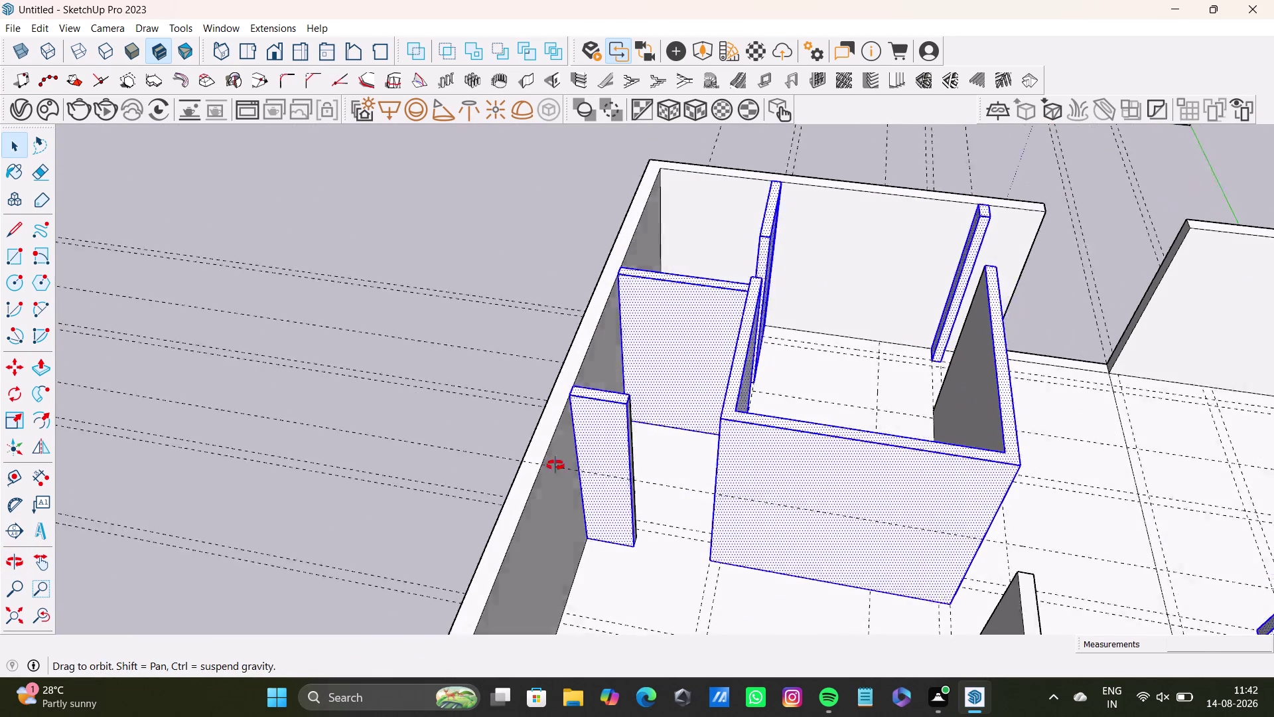
middle_drag(588, 469, 409, 447)
scroll(up, 3)
double_click(535, 346)
middle_drag(578, 407, 223, 428)
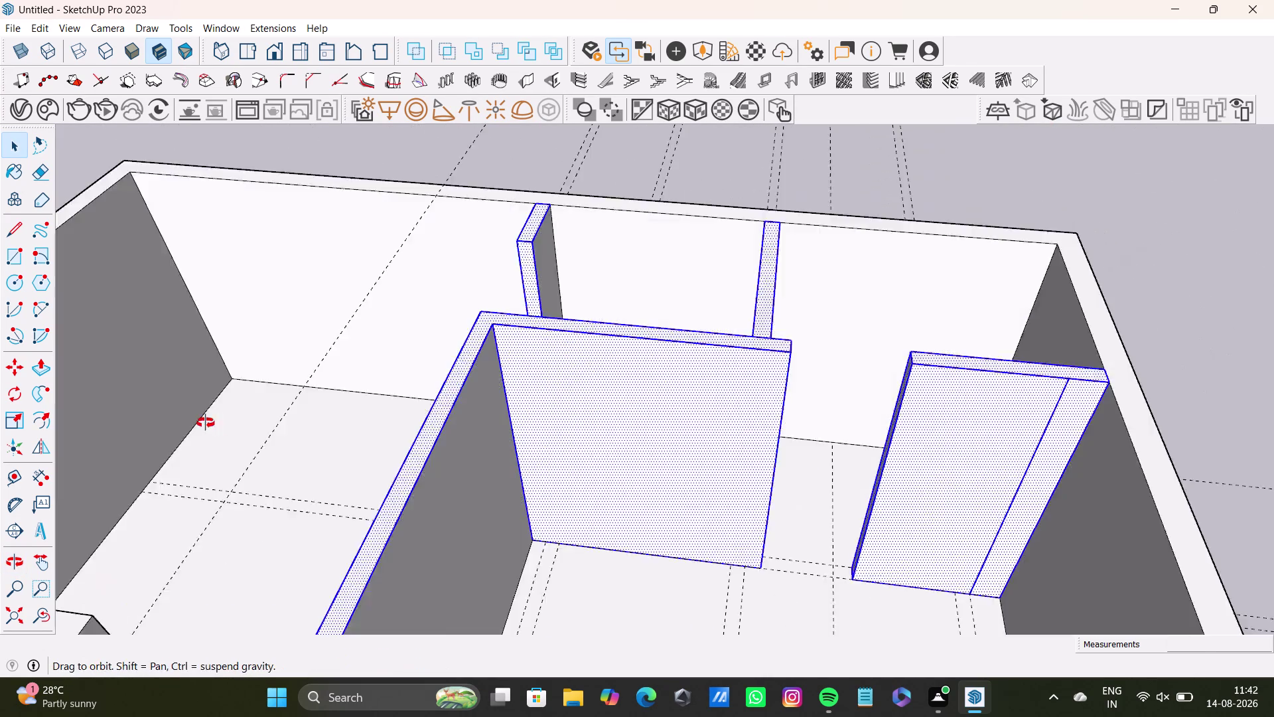
middle_drag(223, 428, 204, 420)
double_click(586, 244)
double_click(465, 389)
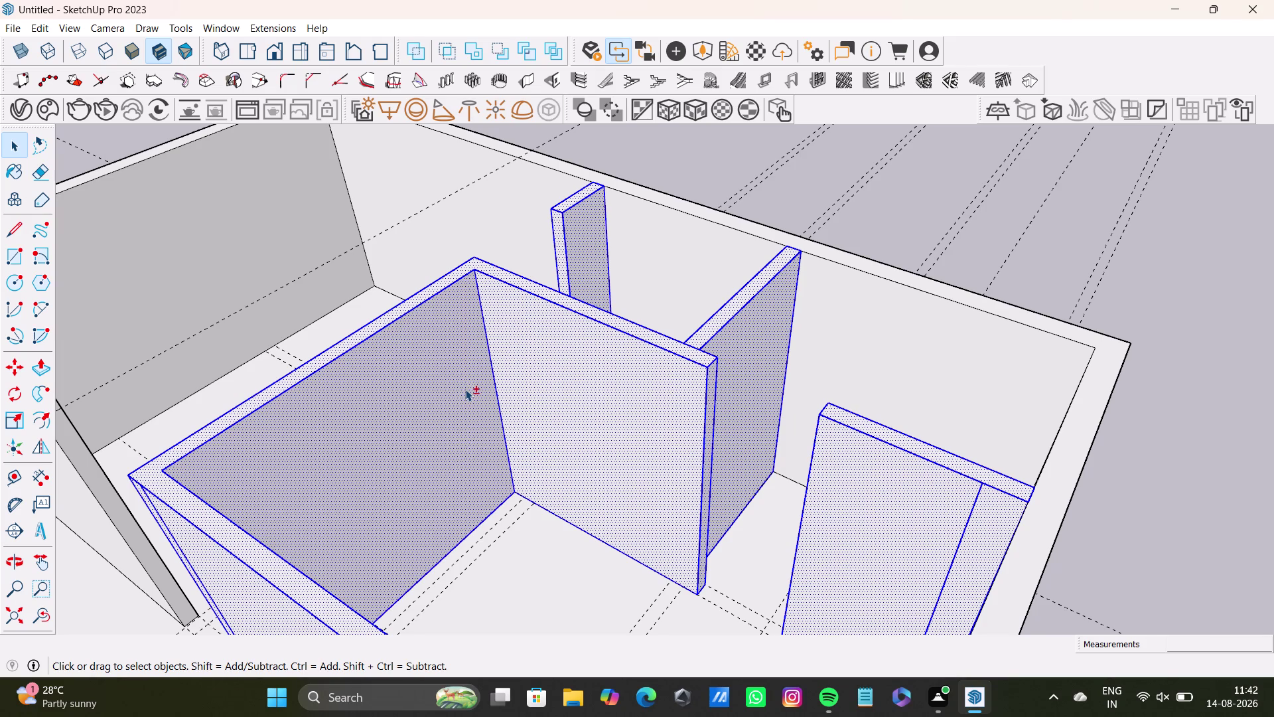
scroll(down, 3)
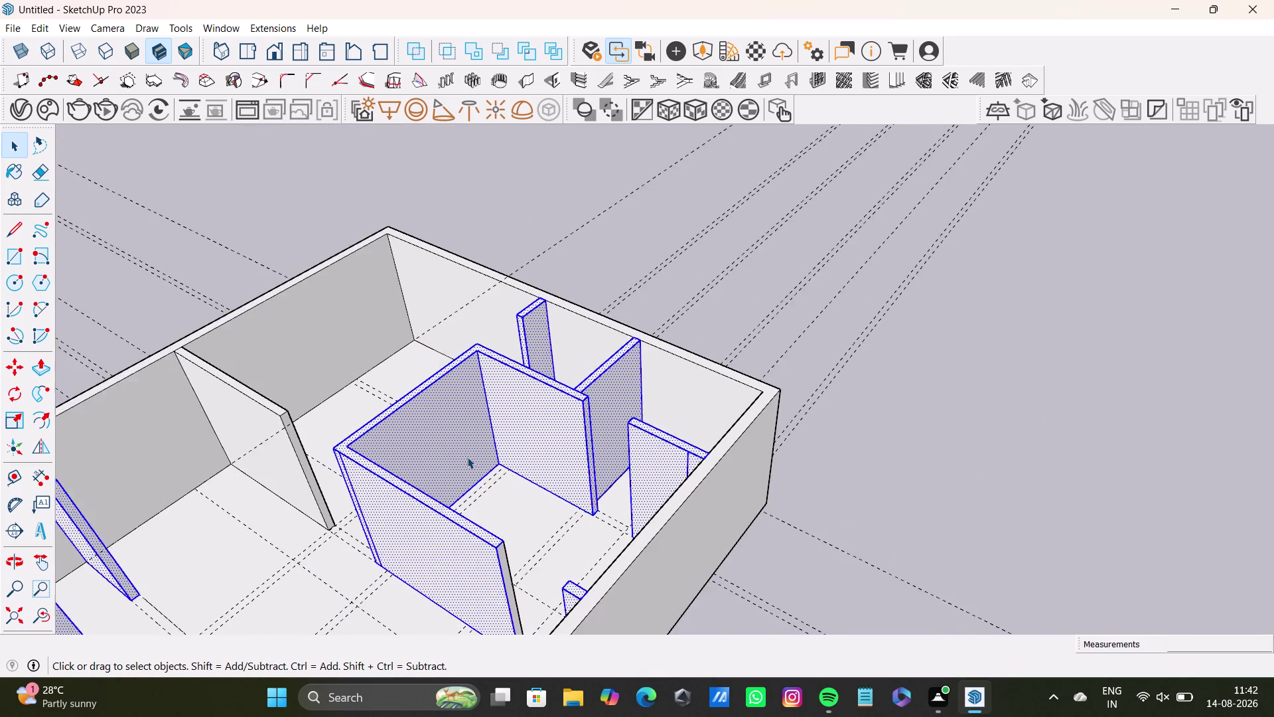
scroll(down, 3)
middle_drag(462, 458, 699, 471)
scroll(up, 3)
double_click(602, 446)
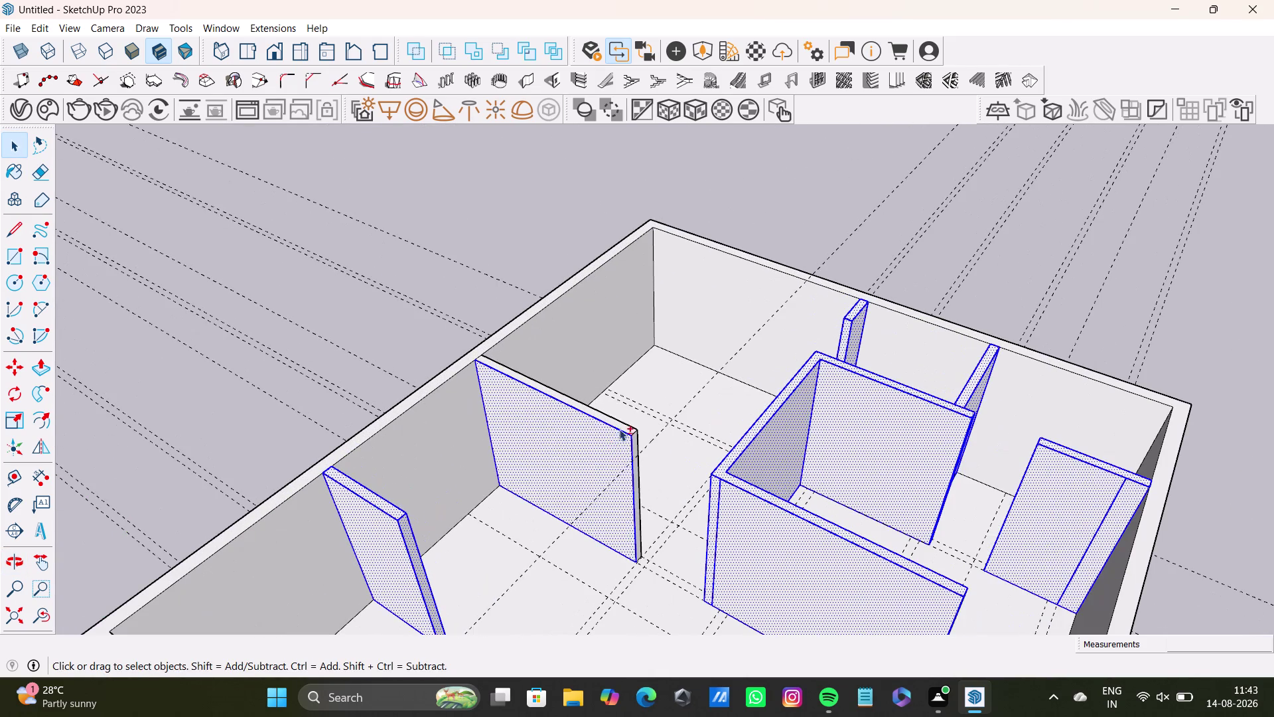
Look down over the room layout and add three more interior wall faces.
middle_drag(647, 442, 601, 511)
middle_drag(632, 506, 343, 541)
middle_drag(526, 412, 639, 387)
middle_drag(720, 433, 587, 474)
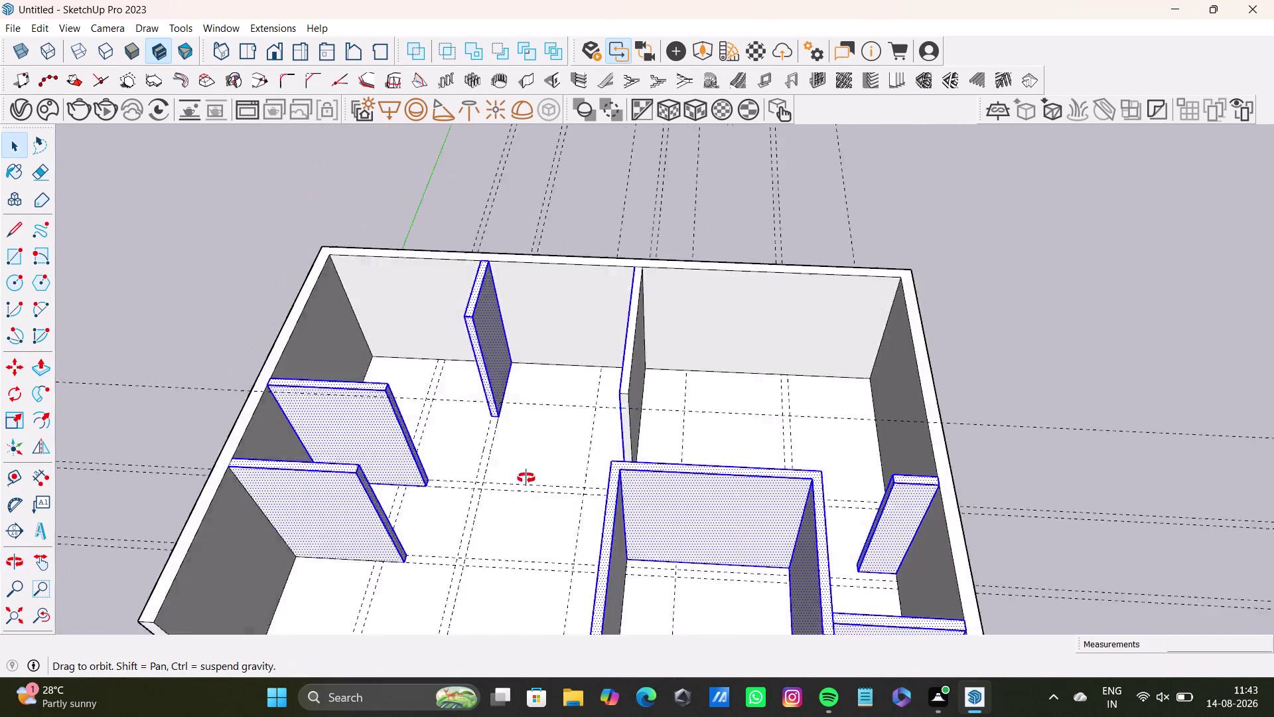
middle_drag(587, 474, 499, 466)
scroll(up, 3)
double_click(651, 347)
double_click(609, 316)
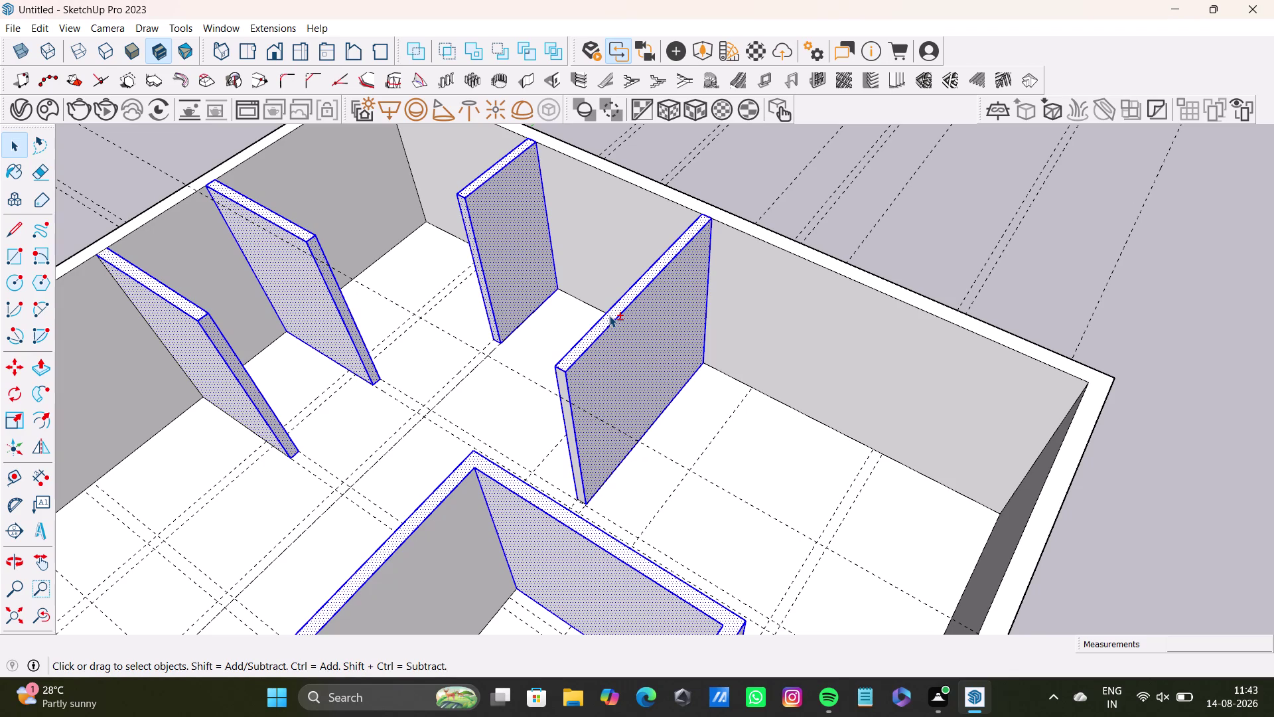
double_click(562, 374)
From an angled overview of the house, bring up the context menu for the selected interior walls.
scroll(down, 3)
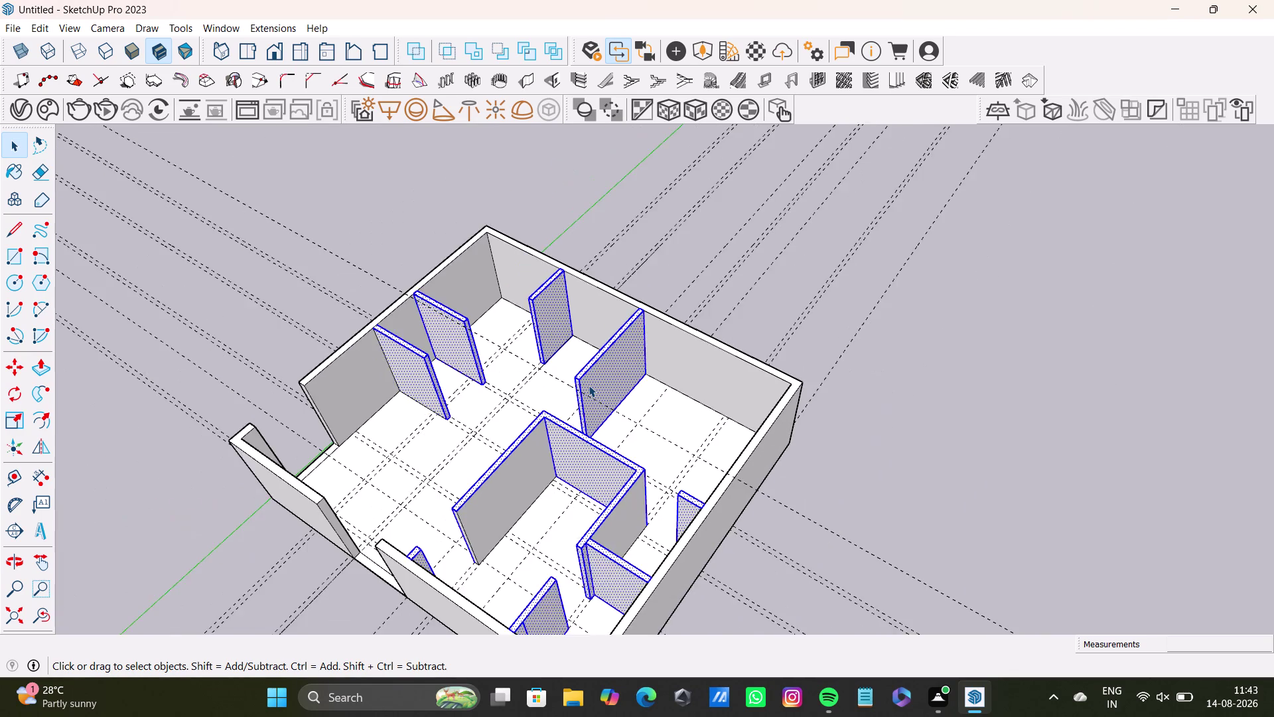
scroll(down, 3)
middle_drag(588, 385, 727, 546)
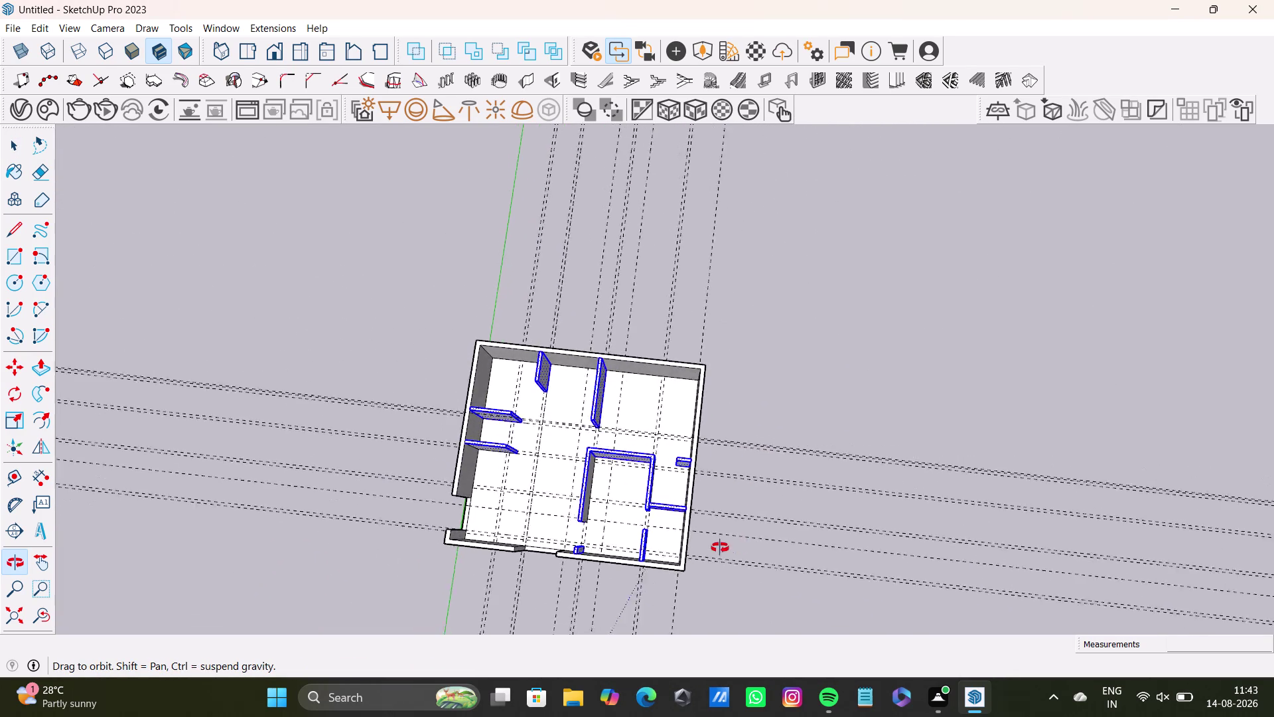
middle_drag(727, 546, 721, 318)
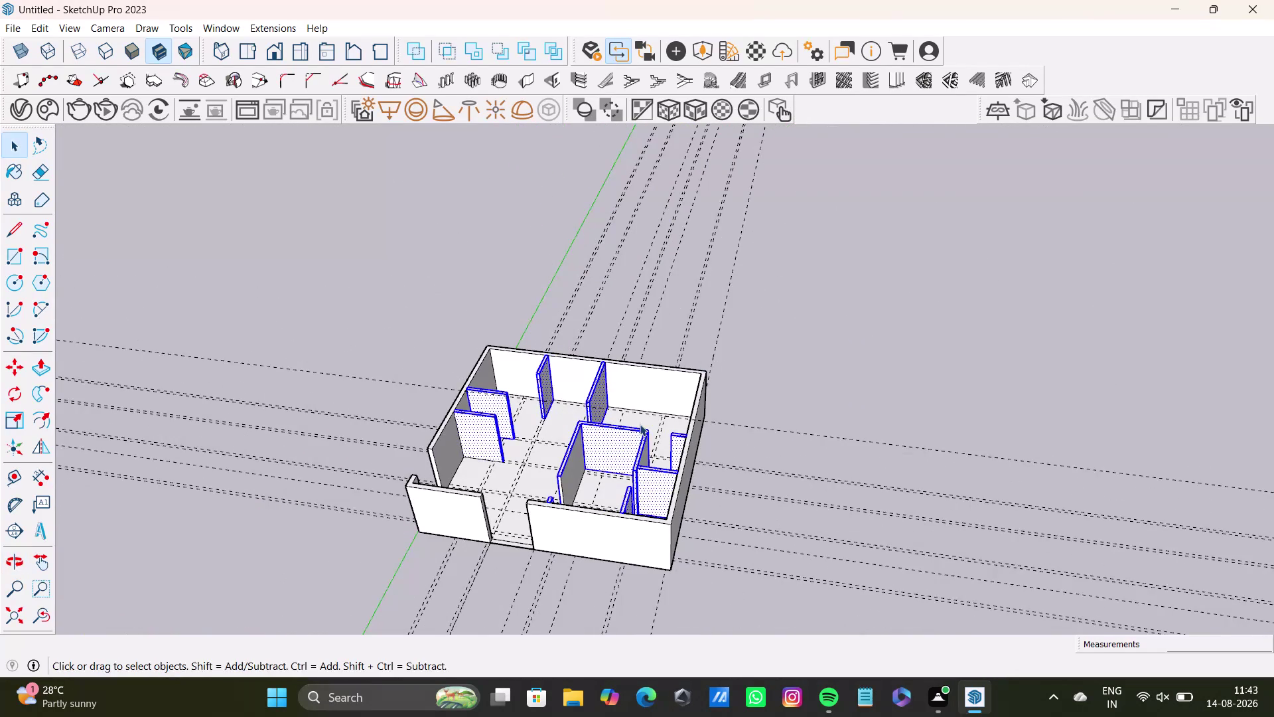
right_click(637, 442)
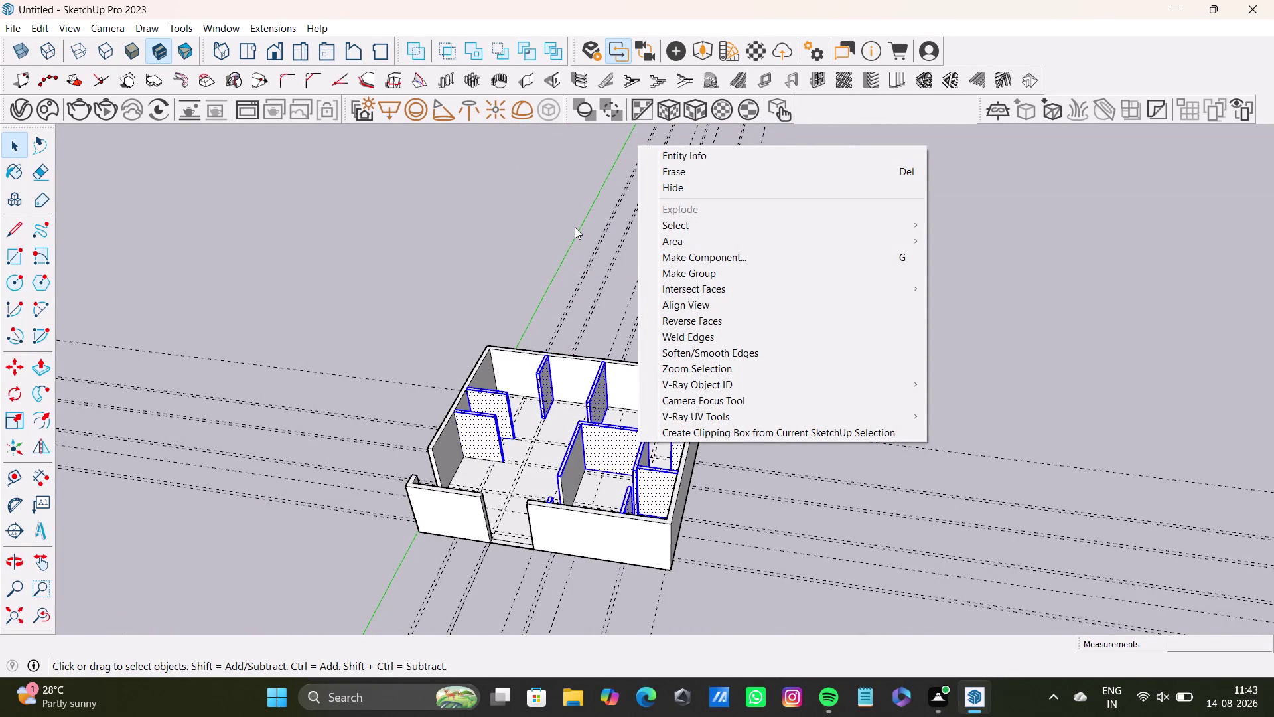
Orbit around the house to look into the rooms and at the entrance side.
click(575, 227)
scroll(up, 3)
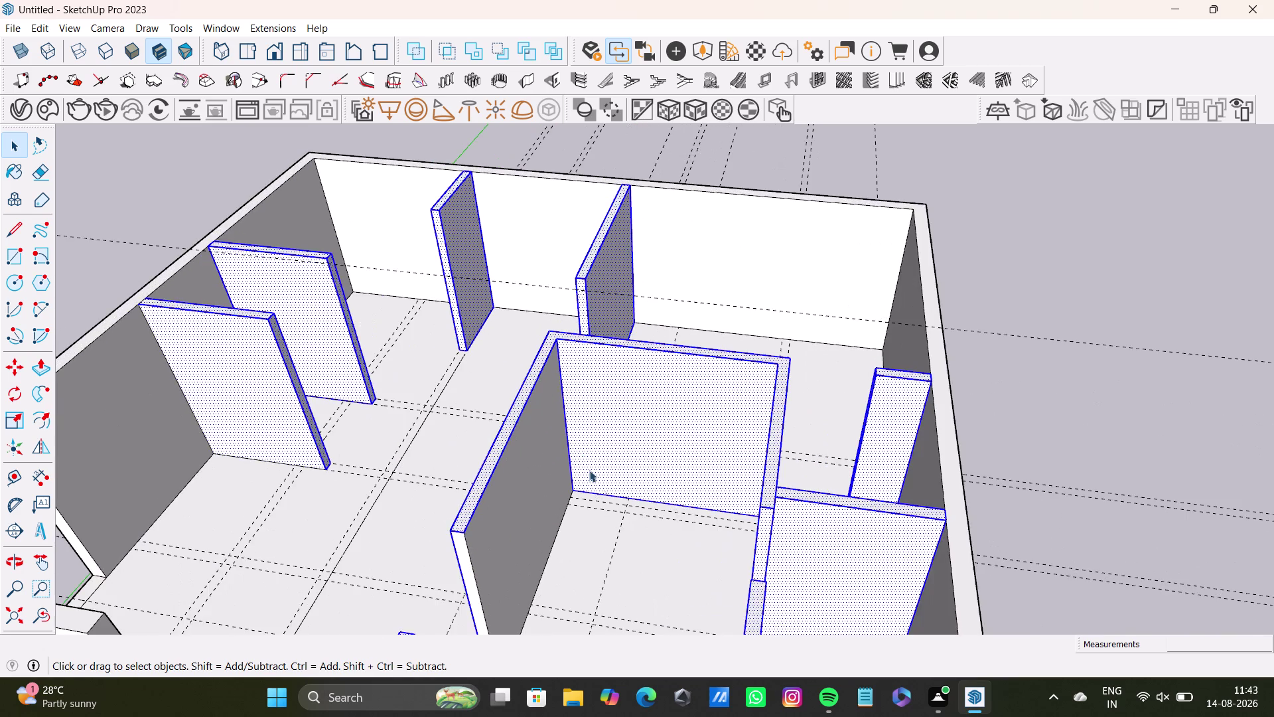
middle_drag(598, 490, 472, 457)
double_click(462, 451)
middle_drag(436, 468, 618, 431)
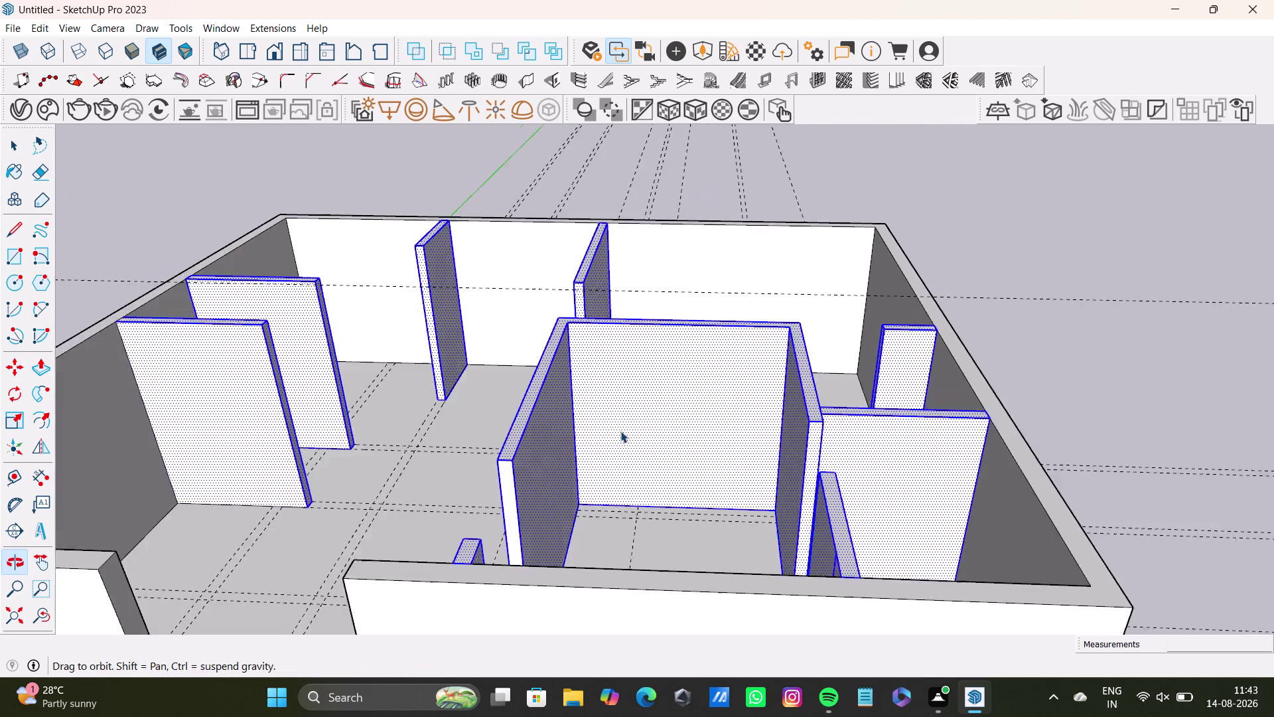
scroll(up, 3)
double_click(520, 483)
scroll(down, 3)
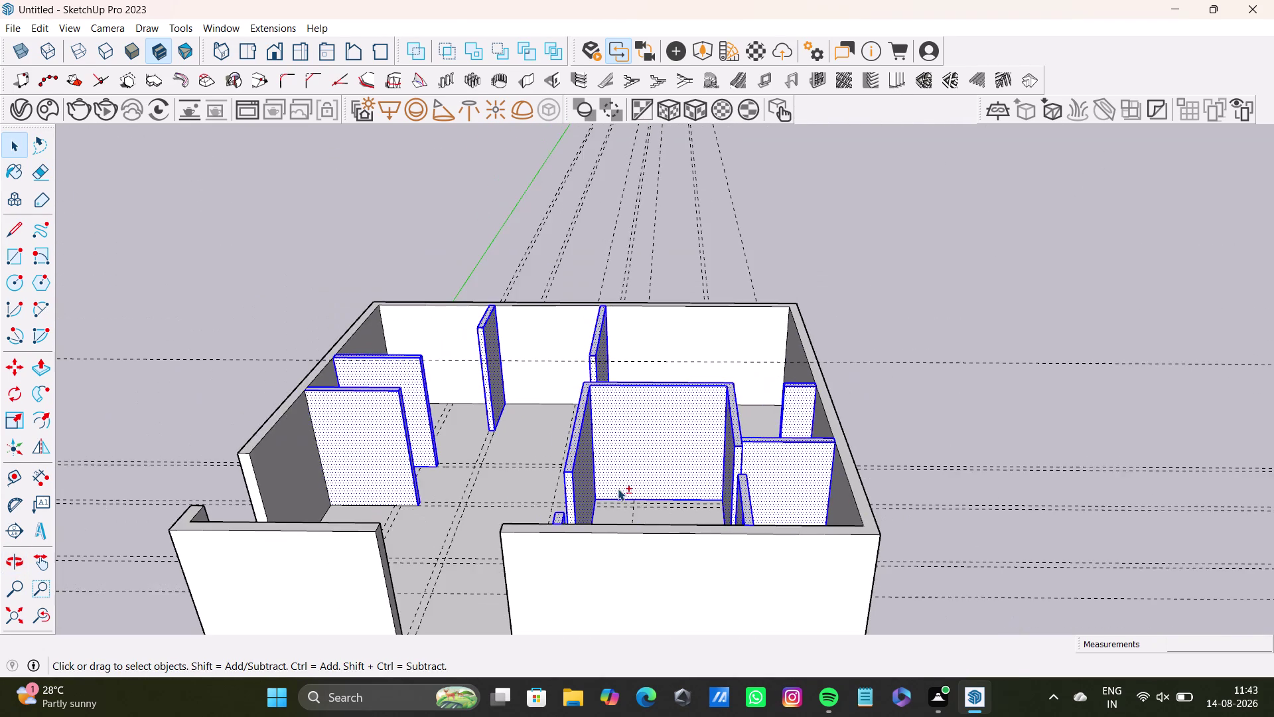
middle_drag(651, 485, 717, 517)
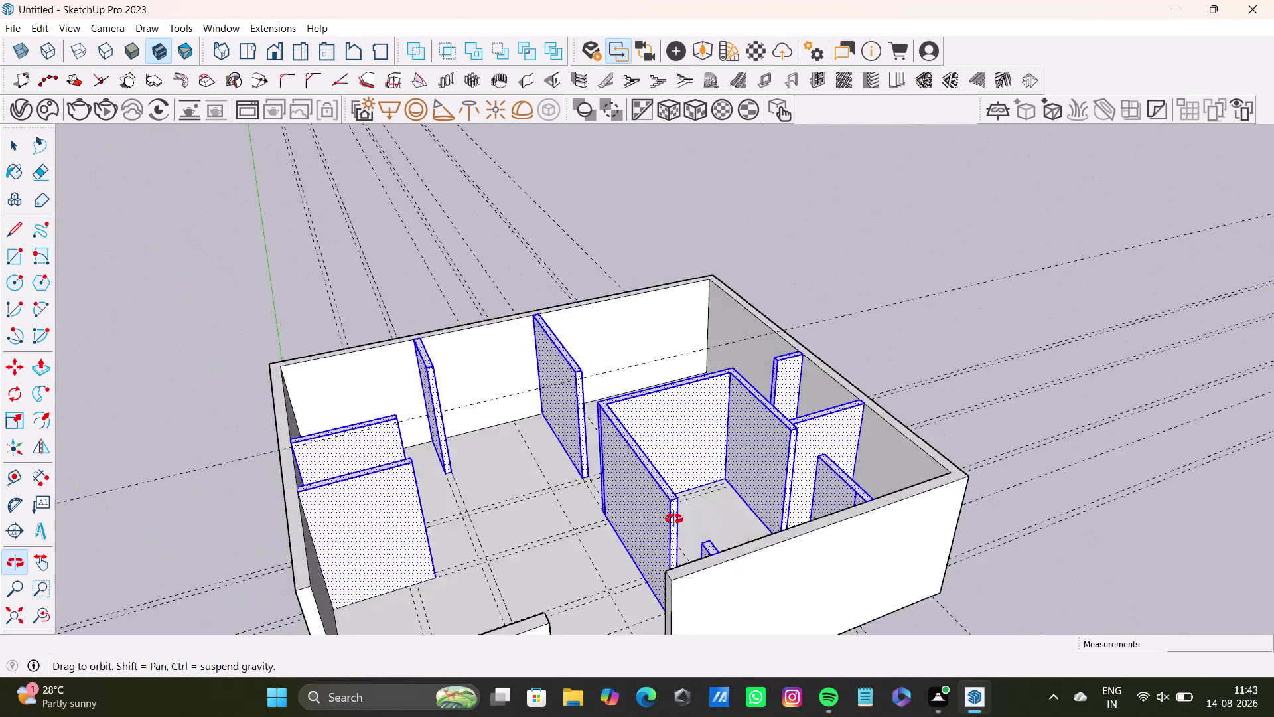
middle_drag(718, 517, 293, 491)
middle_drag(596, 446, 277, 501)
middle_drag(659, 450, 488, 440)
middle_drag(754, 433, 464, 415)
middle_drag(792, 393, 471, 420)
middle_drag(702, 385, 511, 521)
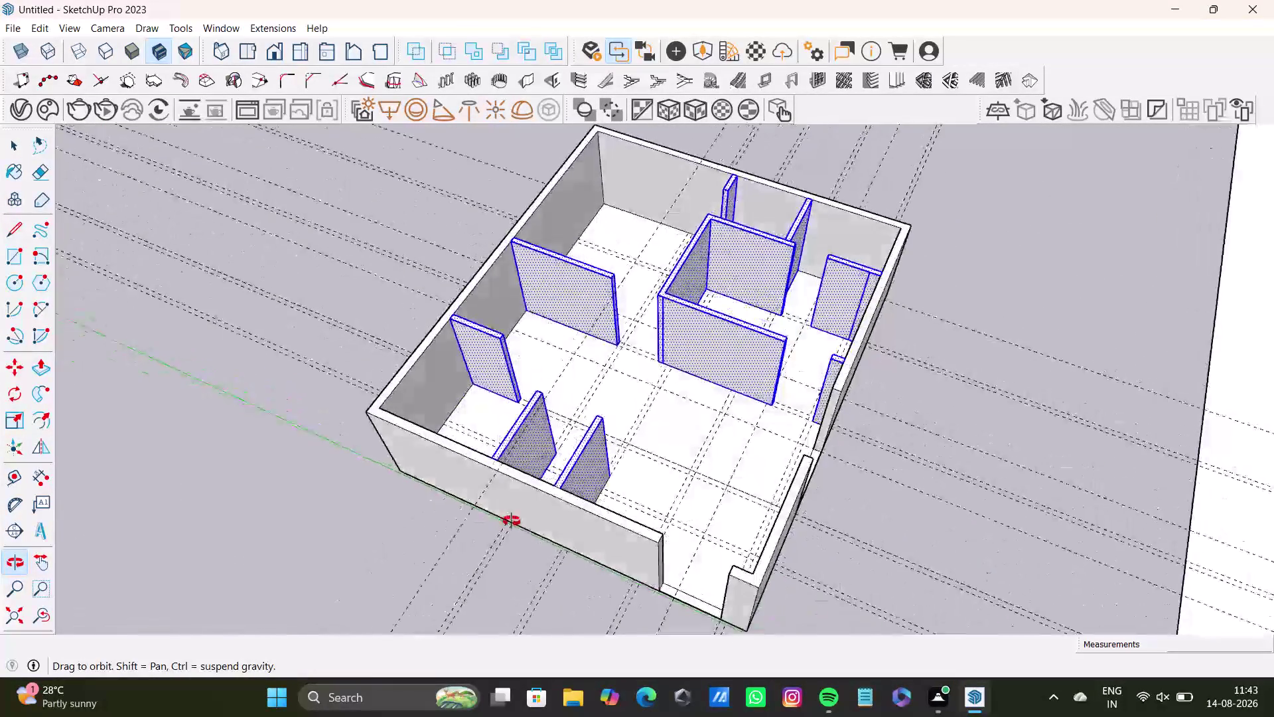
middle_drag(512, 521, 937, 487)
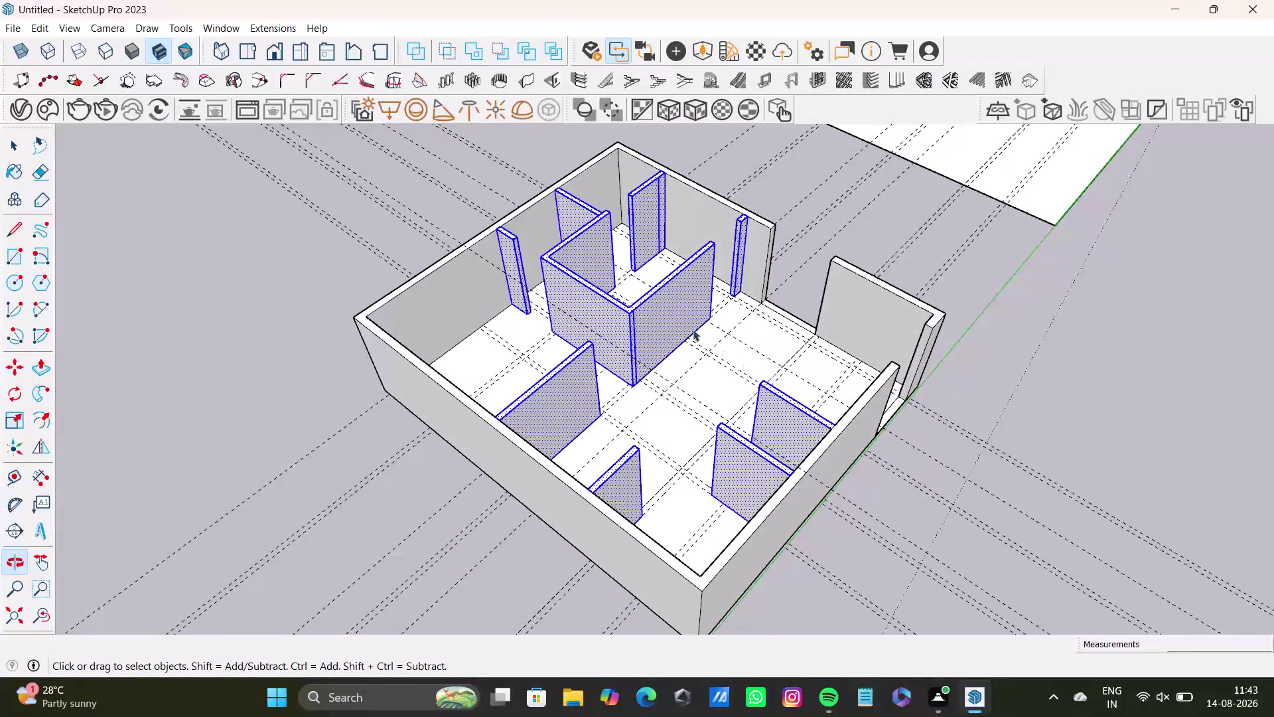
Select the short entrance wall piece and the connected outer walls, then dismiss the menu.
right_click(669, 303)
click(720, 428)
key(space)
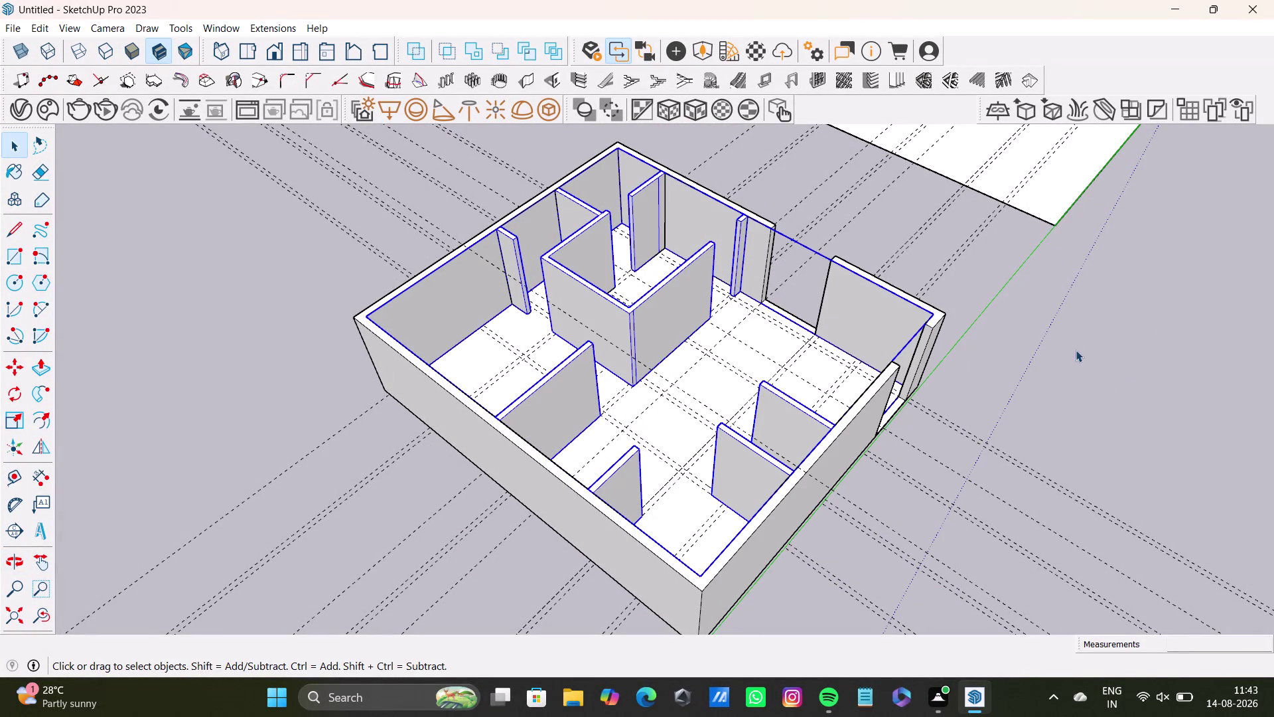
click(1075, 355)
key(space)
double_click(898, 321)
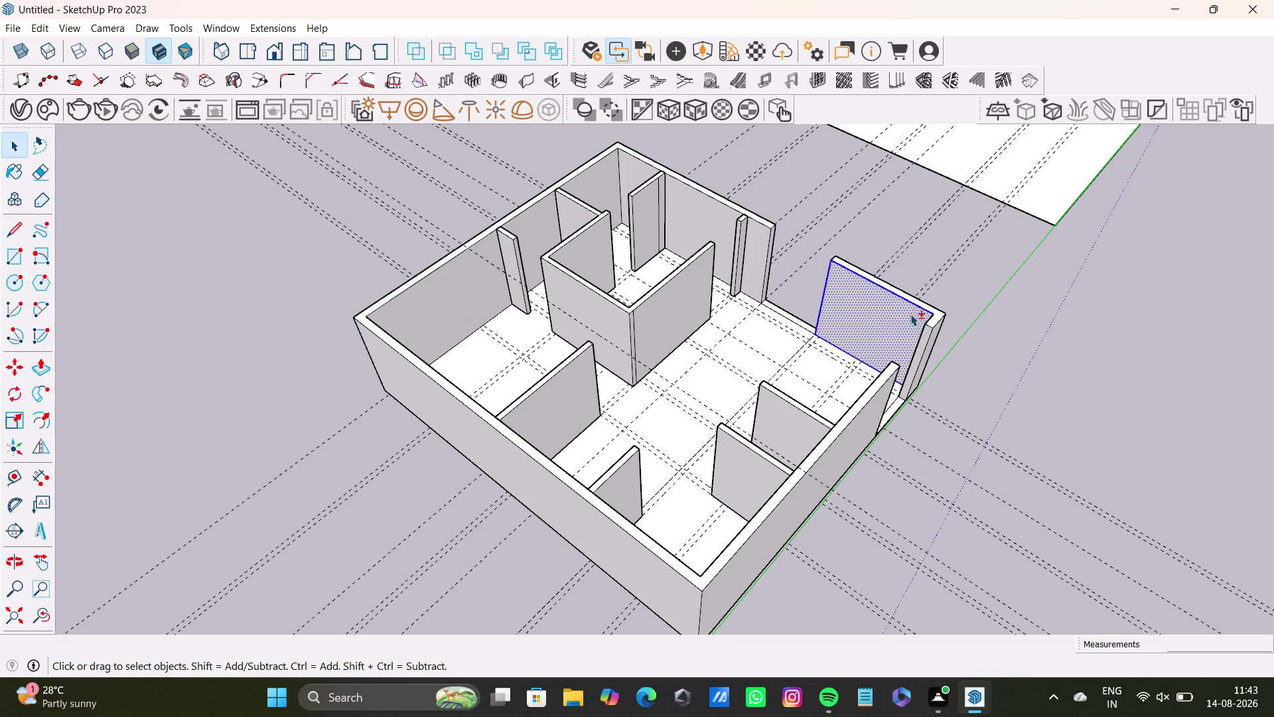
double_click(930, 329)
triple_click(926, 331)
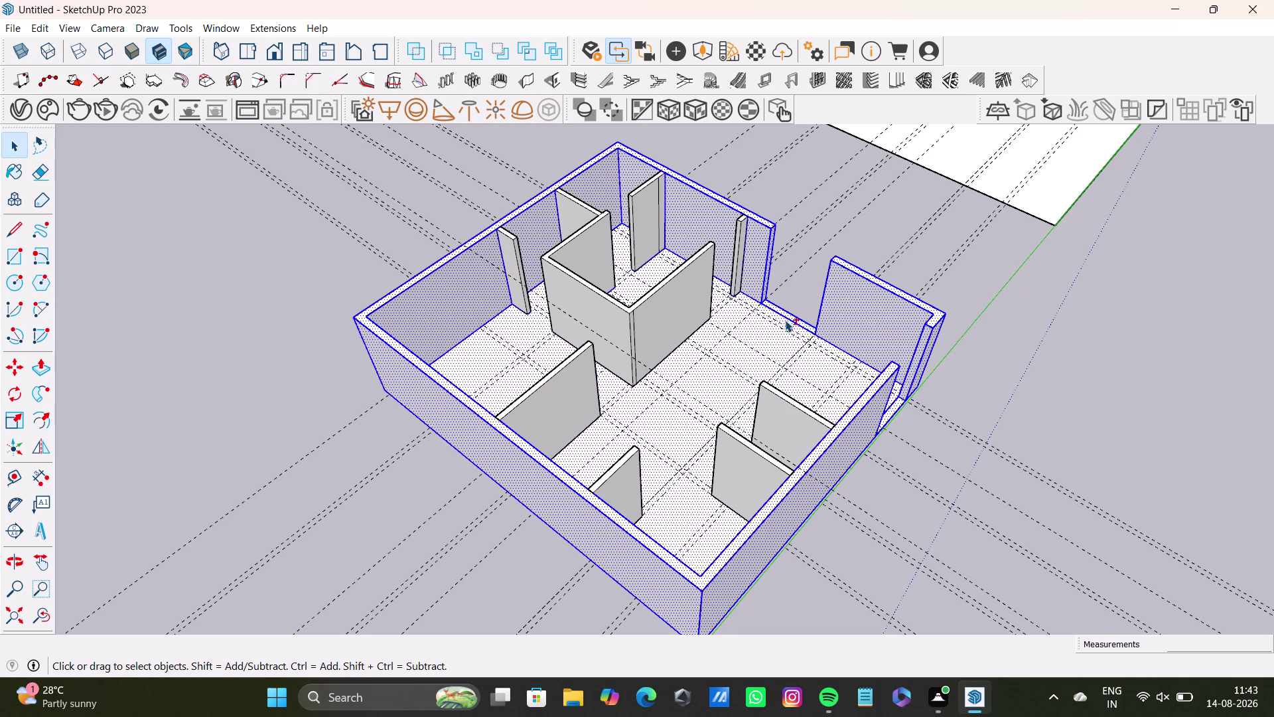
right_click(801, 496)
right_click(800, 496)
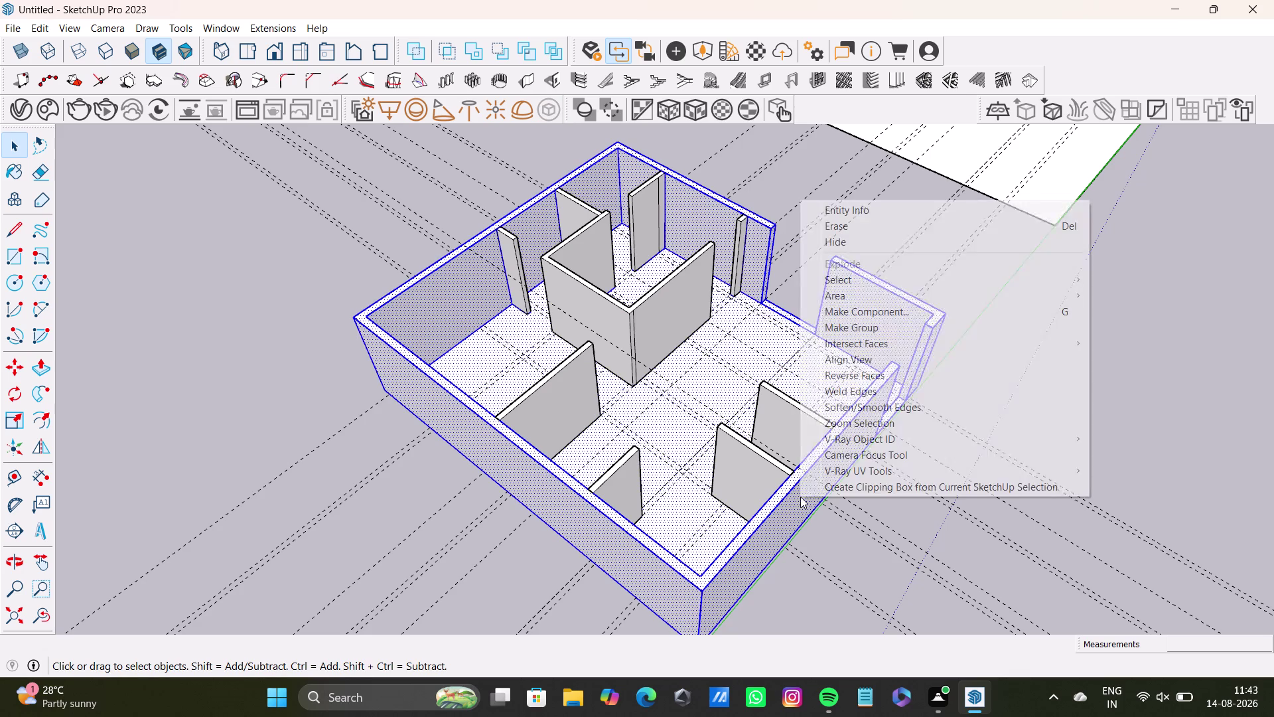
key(space)
Reselect the short wall piece with all outer walls and make them one group.
click(808, 178)
triple_click(894, 307)
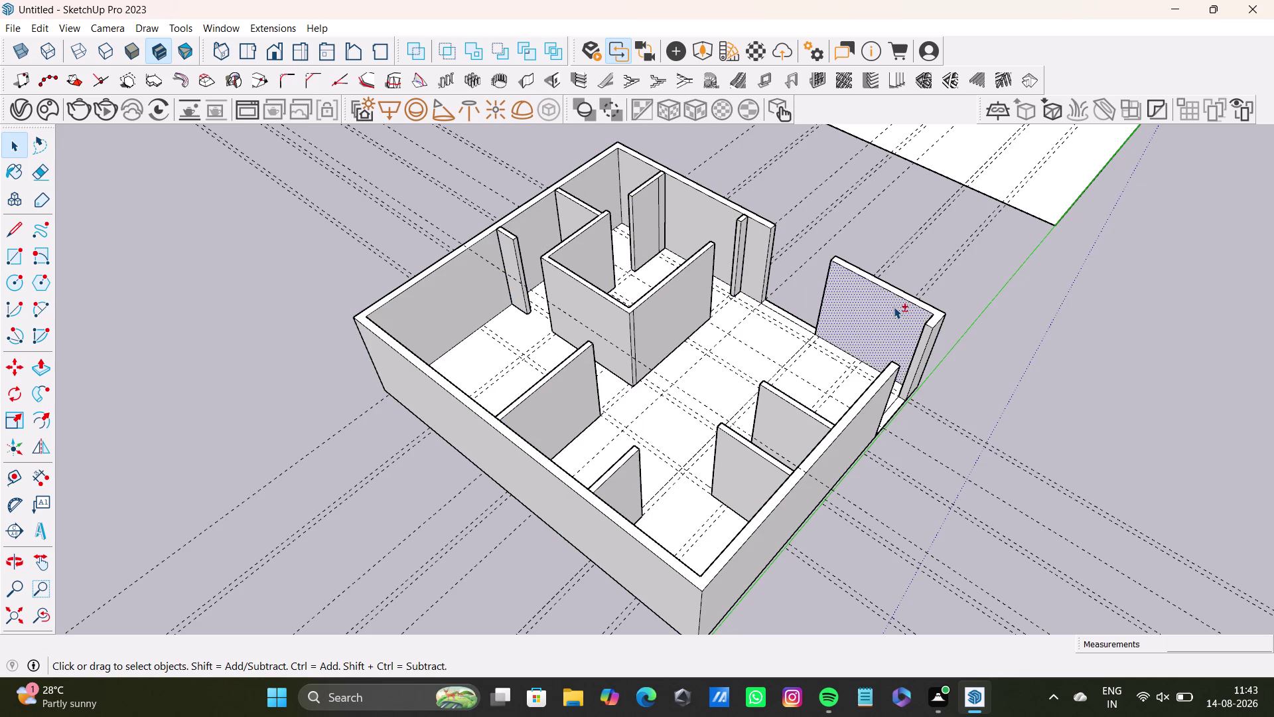
click(797, 357)
click(805, 370)
click(818, 372)
click(818, 365)
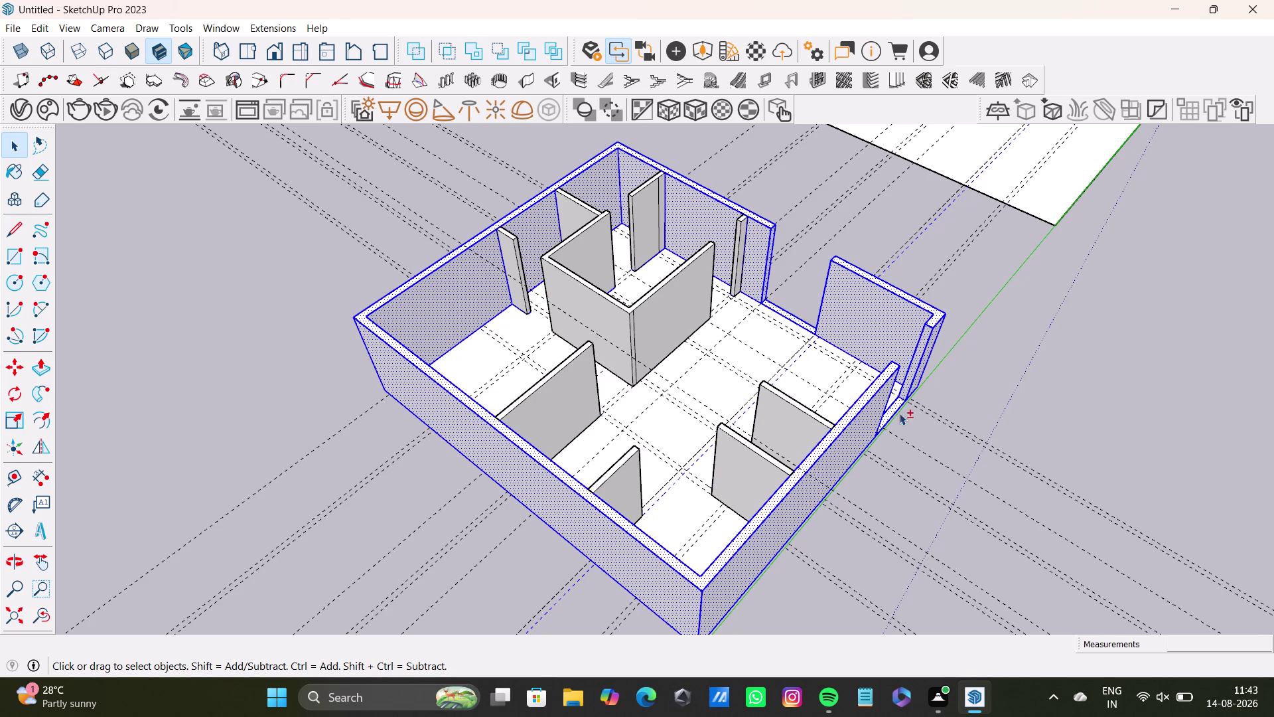
middle_drag(926, 442, 888, 444)
right_click(855, 318)
right_click(856, 318)
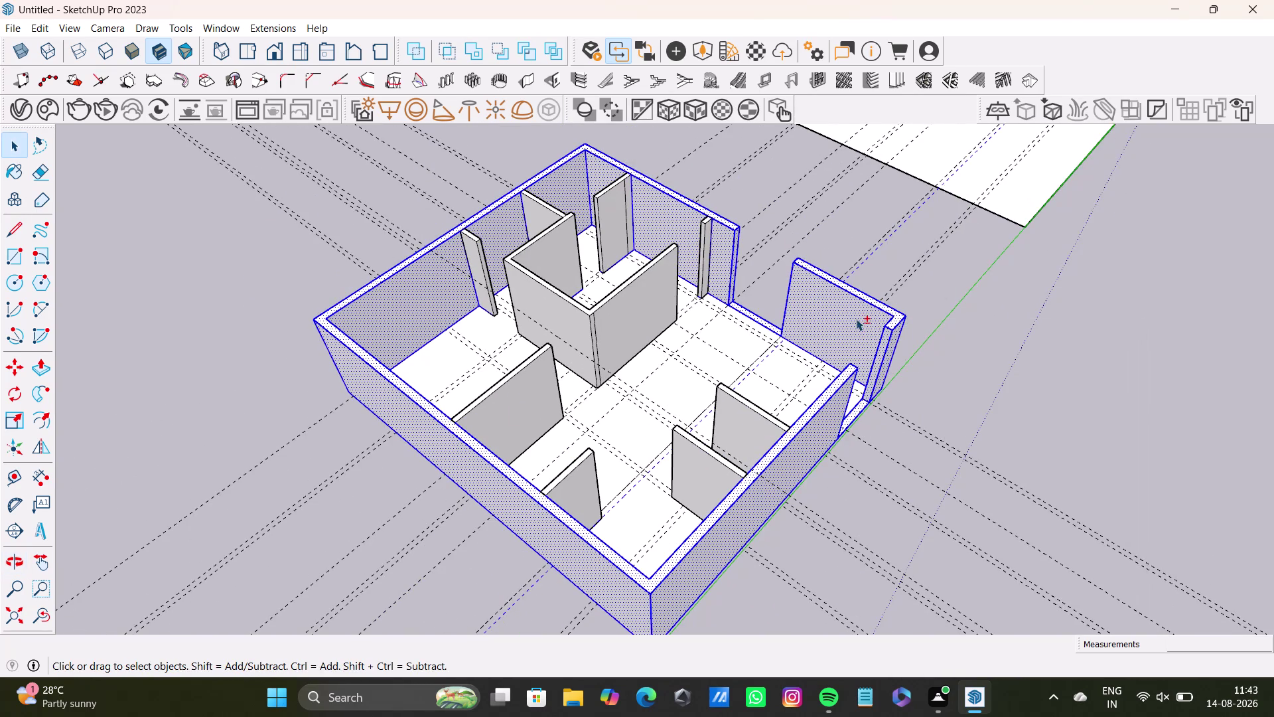
right_click(859, 323)
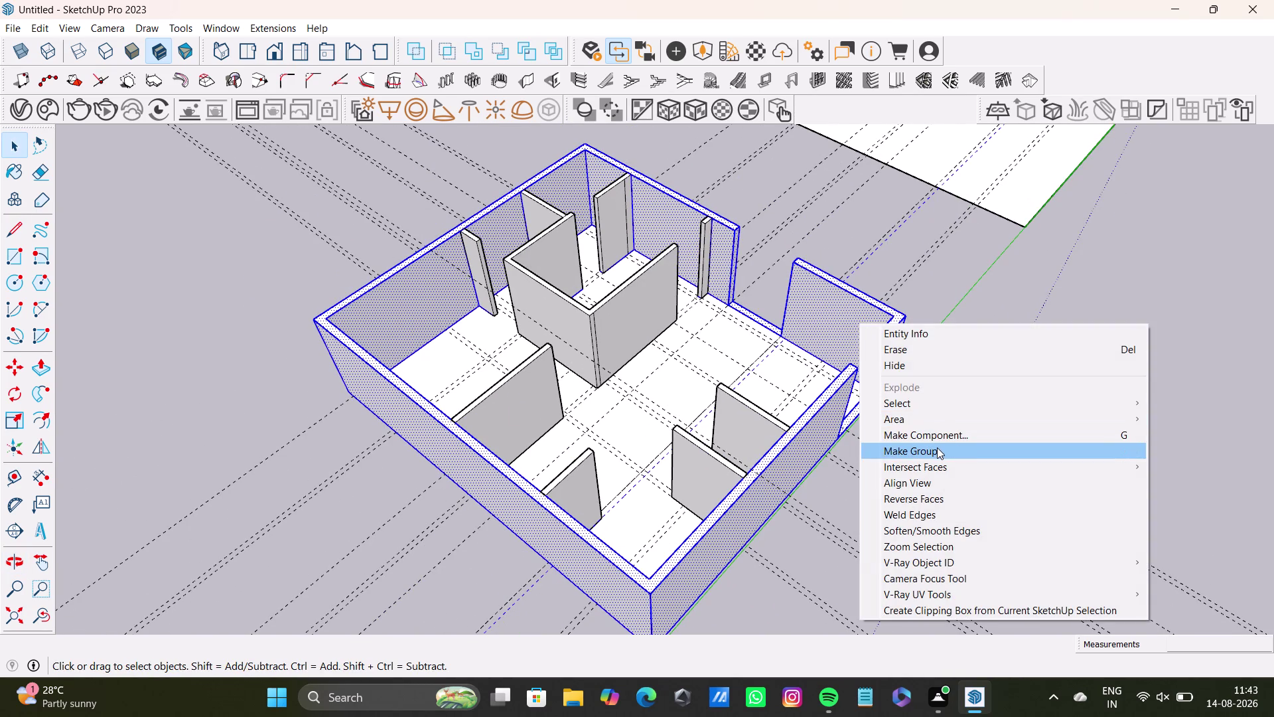
click(937, 447)
Try selecting the floor face, then orbit to view the house from outside.
key(space)
triple_click(748, 348)
click(749, 348)
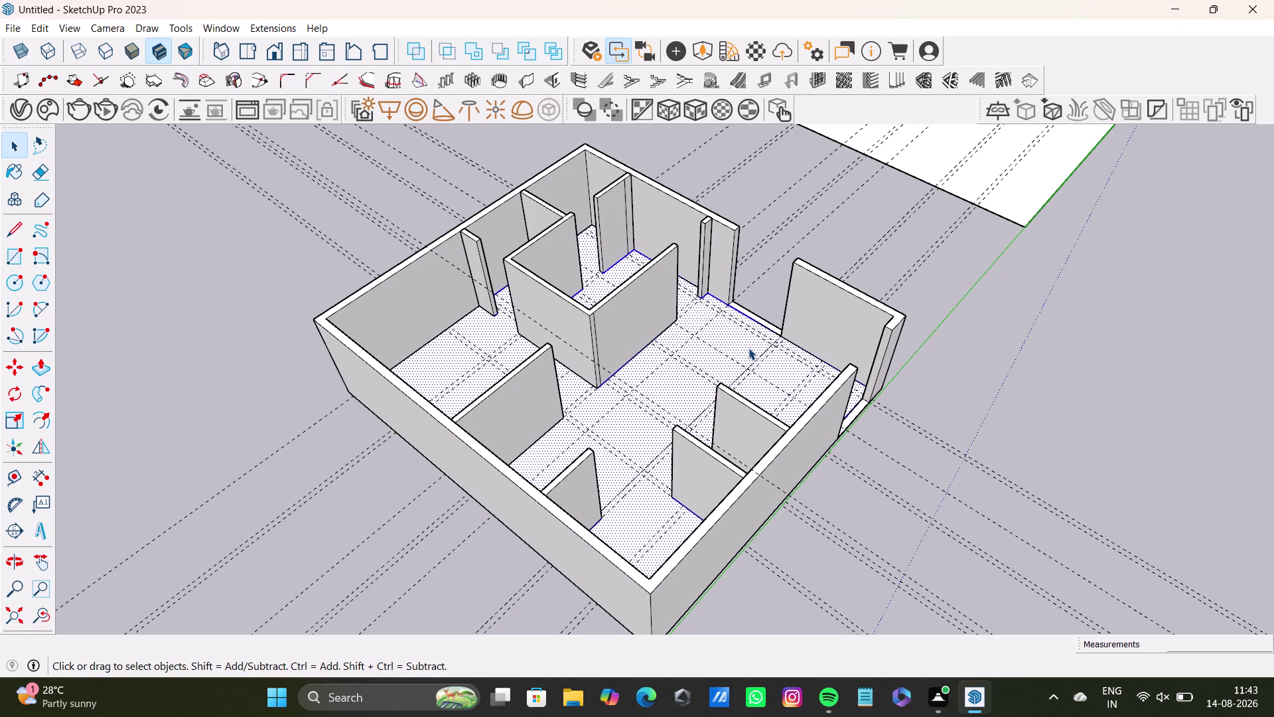
right_click(748, 348)
right_click(749, 348)
triple_click(748, 348)
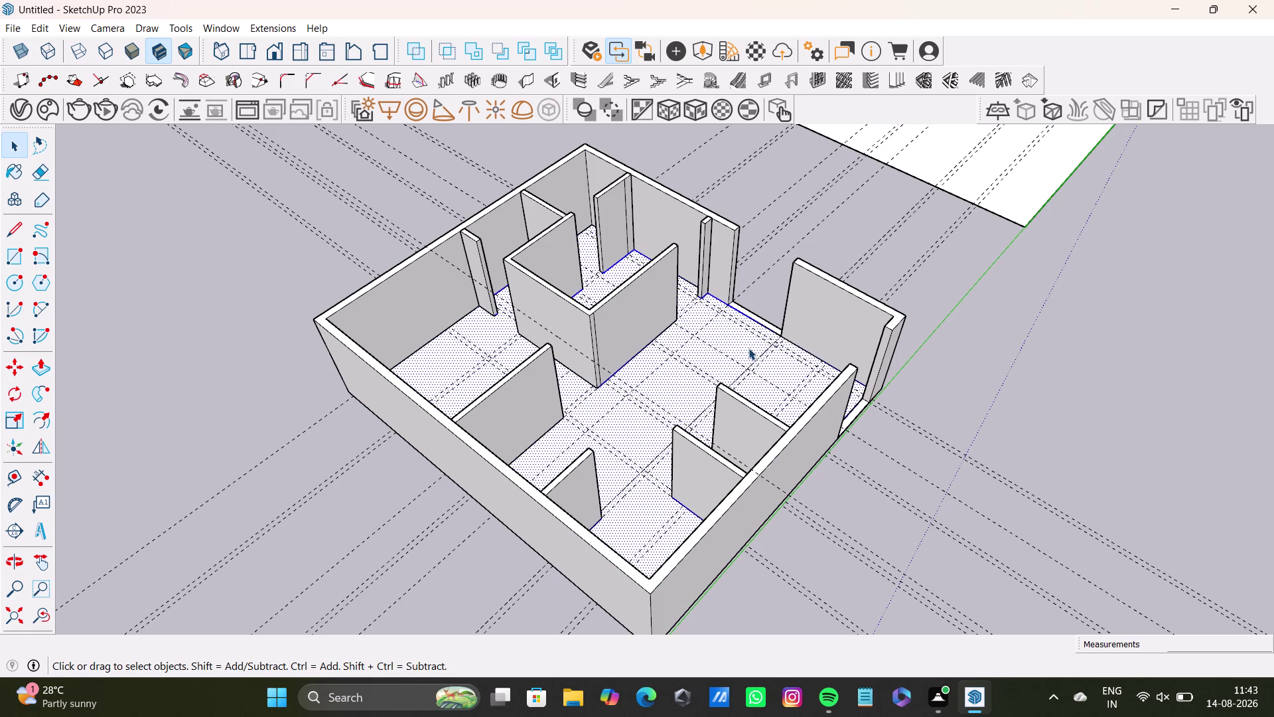
double_click(748, 347)
middle_drag(775, 381, 541, 438)
scroll(up, 3)
Orbit low over the floor and begin pushing the floor face, then cancel.
middle_drag(667, 384, 741, 366)
middle_drag(807, 403, 516, 239)
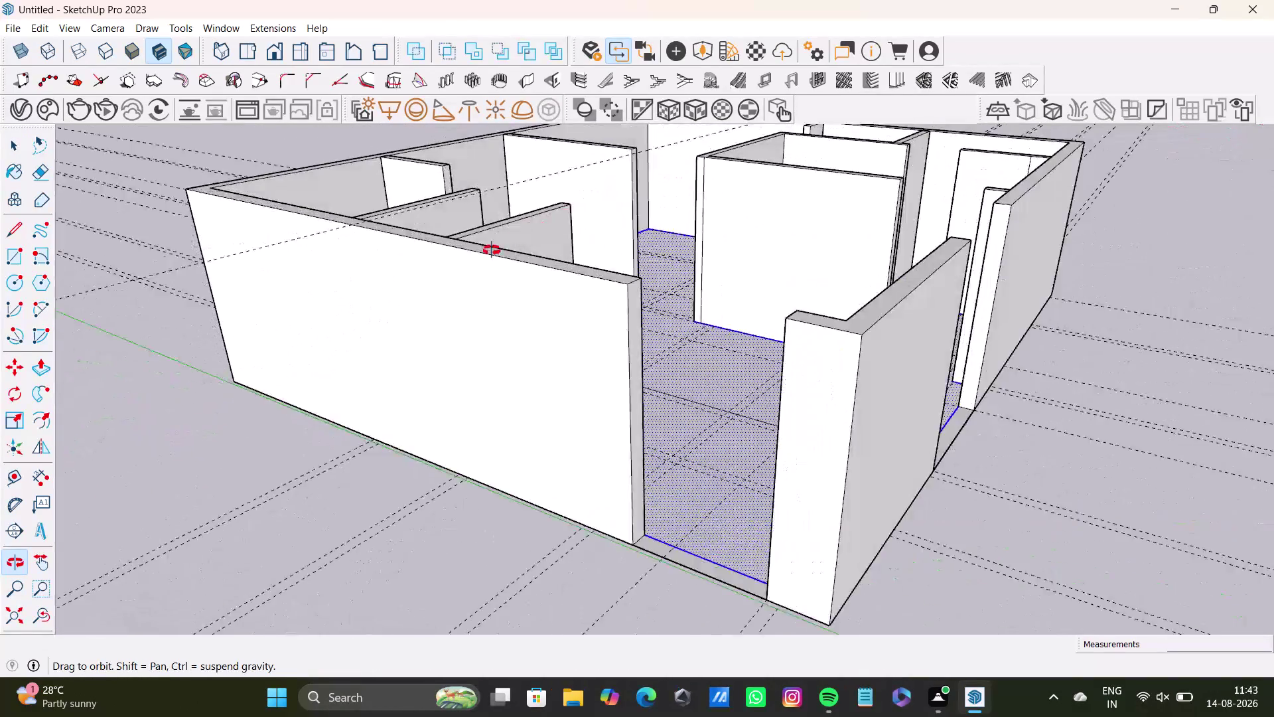
middle_drag(516, 239, 392, 372)
middle_drag(485, 388, 473, 260)
triple_click(677, 340)
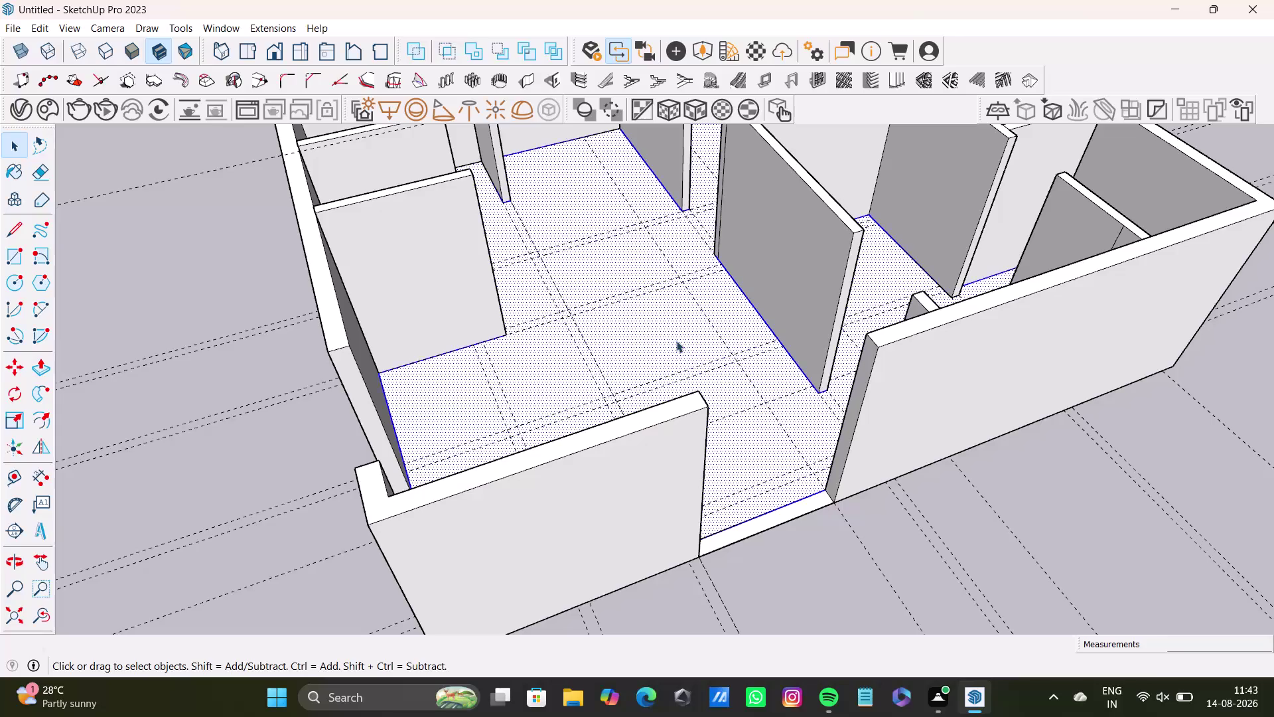
middle_drag(759, 479, 697, 384)
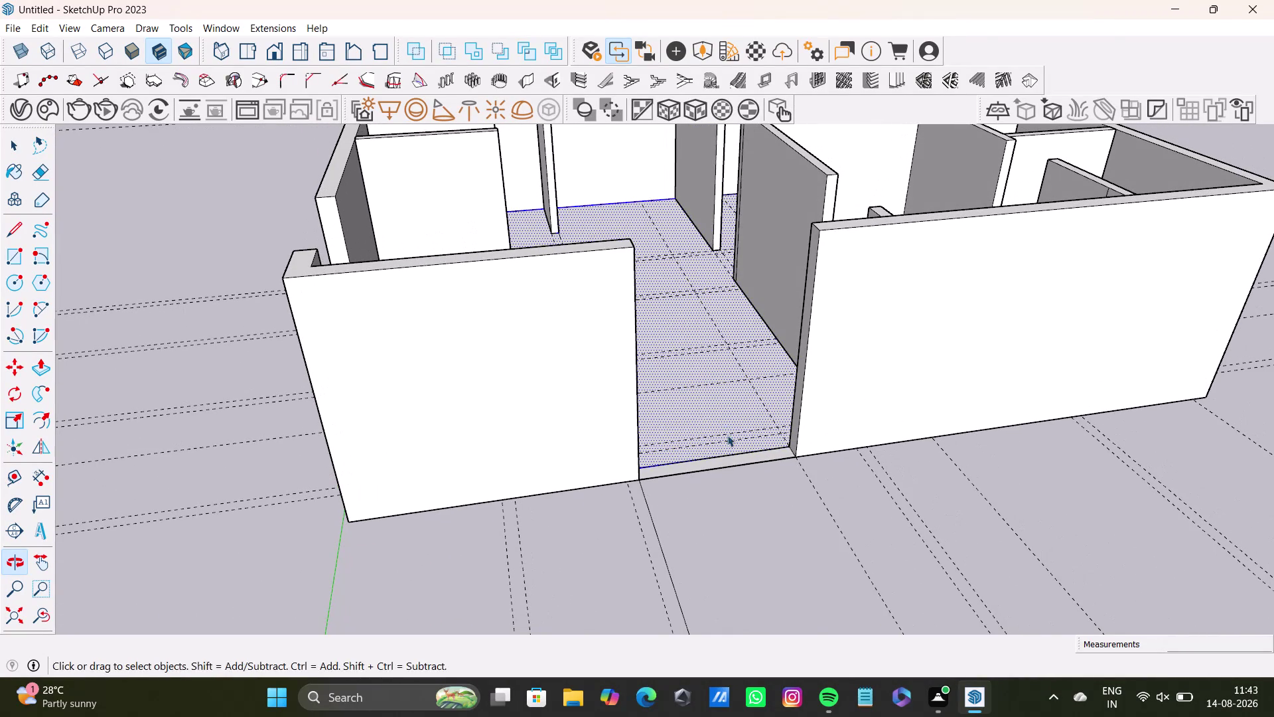
key(p)
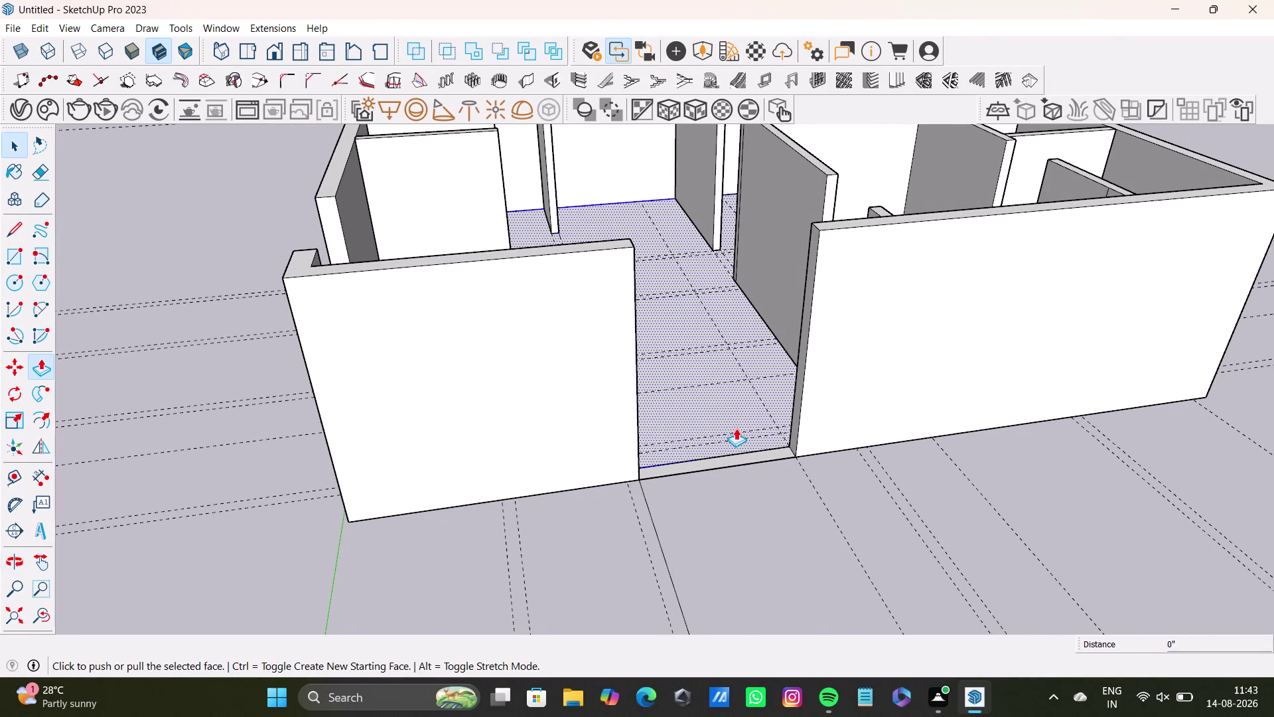
click(735, 423)
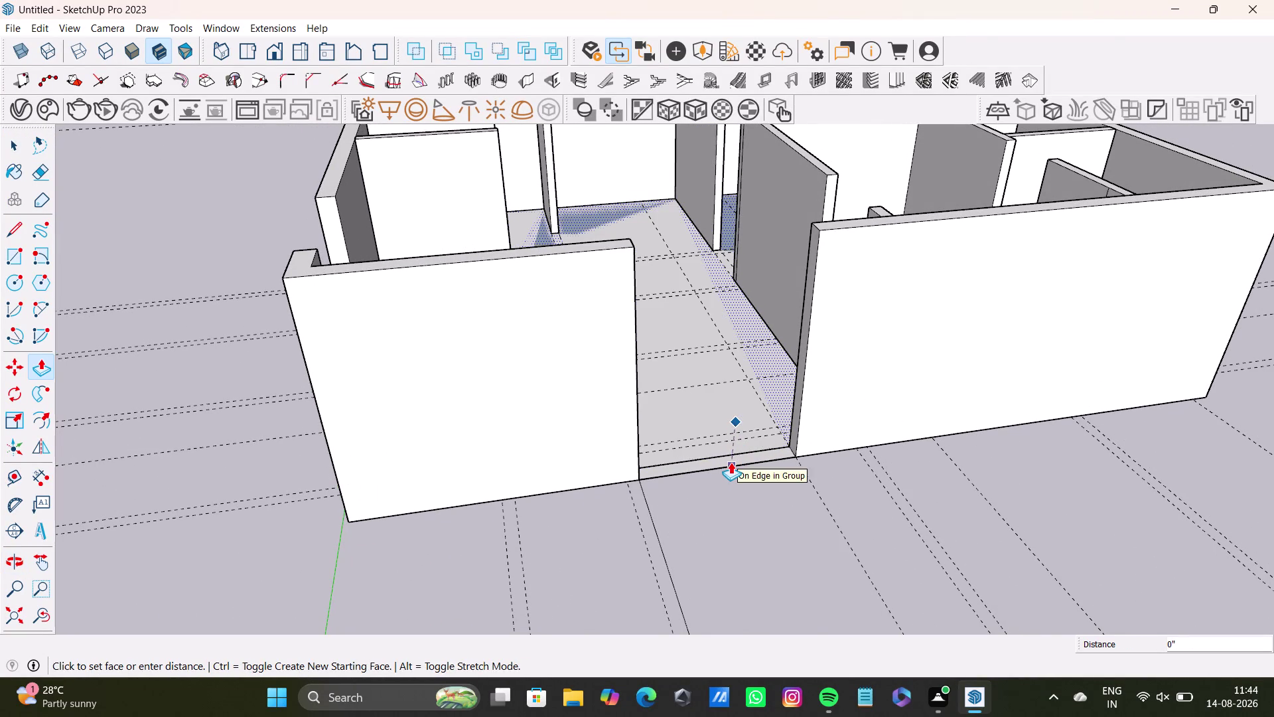
middle_drag(725, 472, 714, 268)
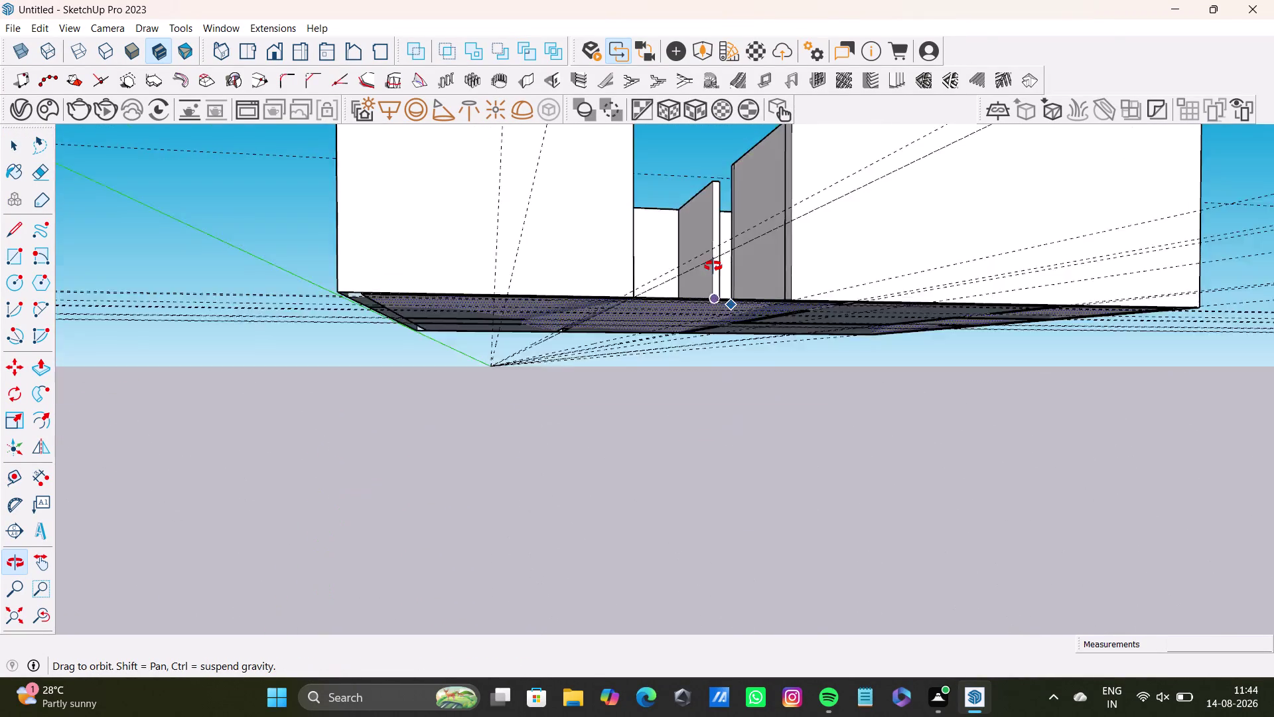
middle_drag(715, 268, 702, 260)
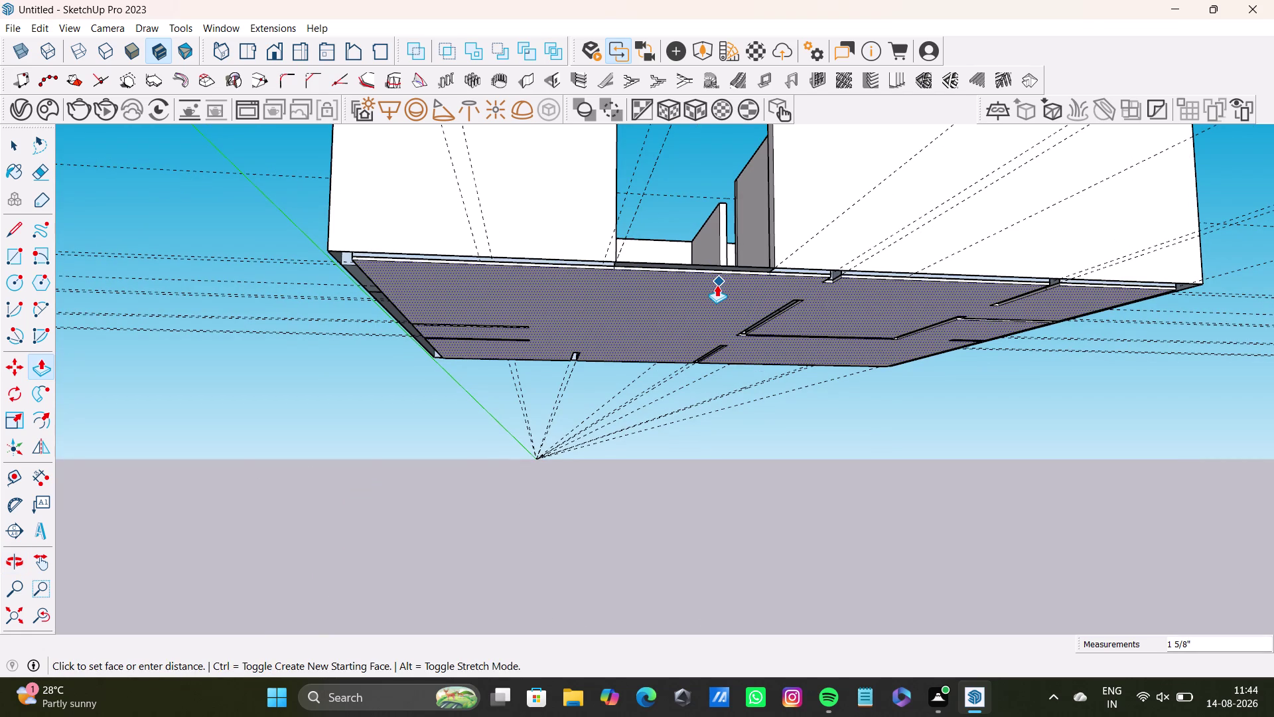
key(space)
Select the floor face with its edges and make it a group.
middle_drag(684, 297, 699, 569)
double_click(699, 391)
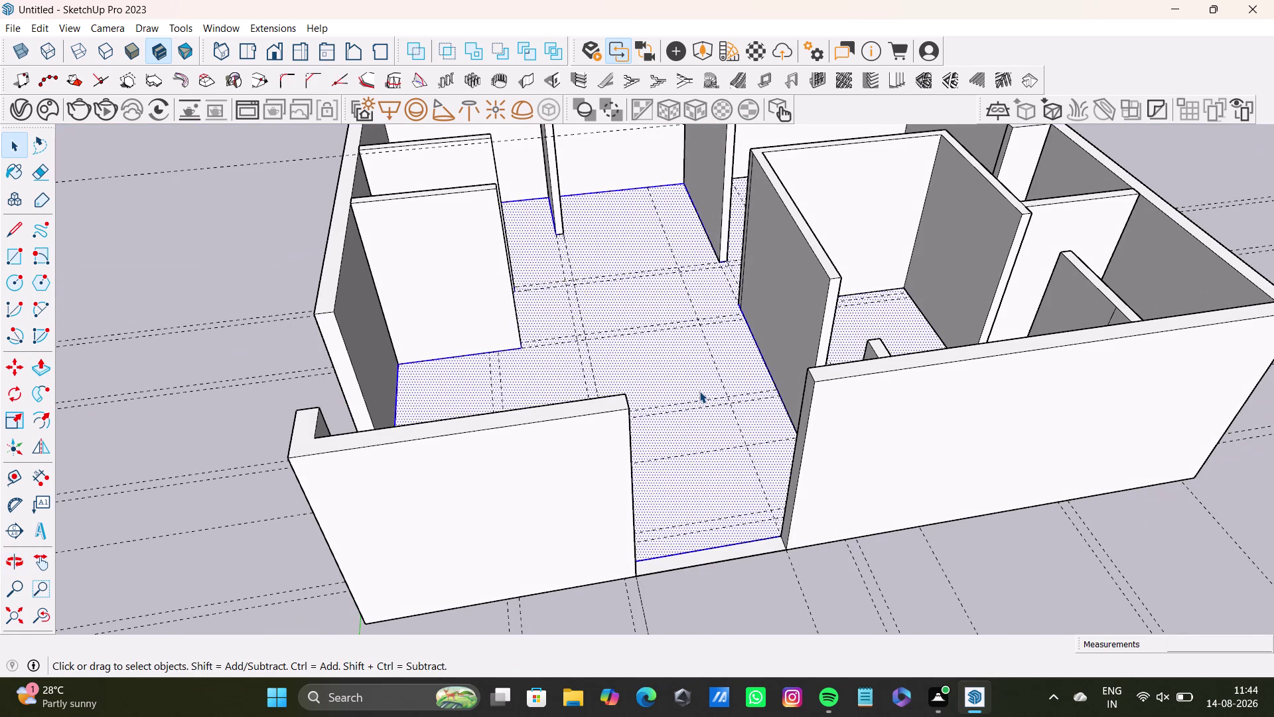
right_click(700, 390)
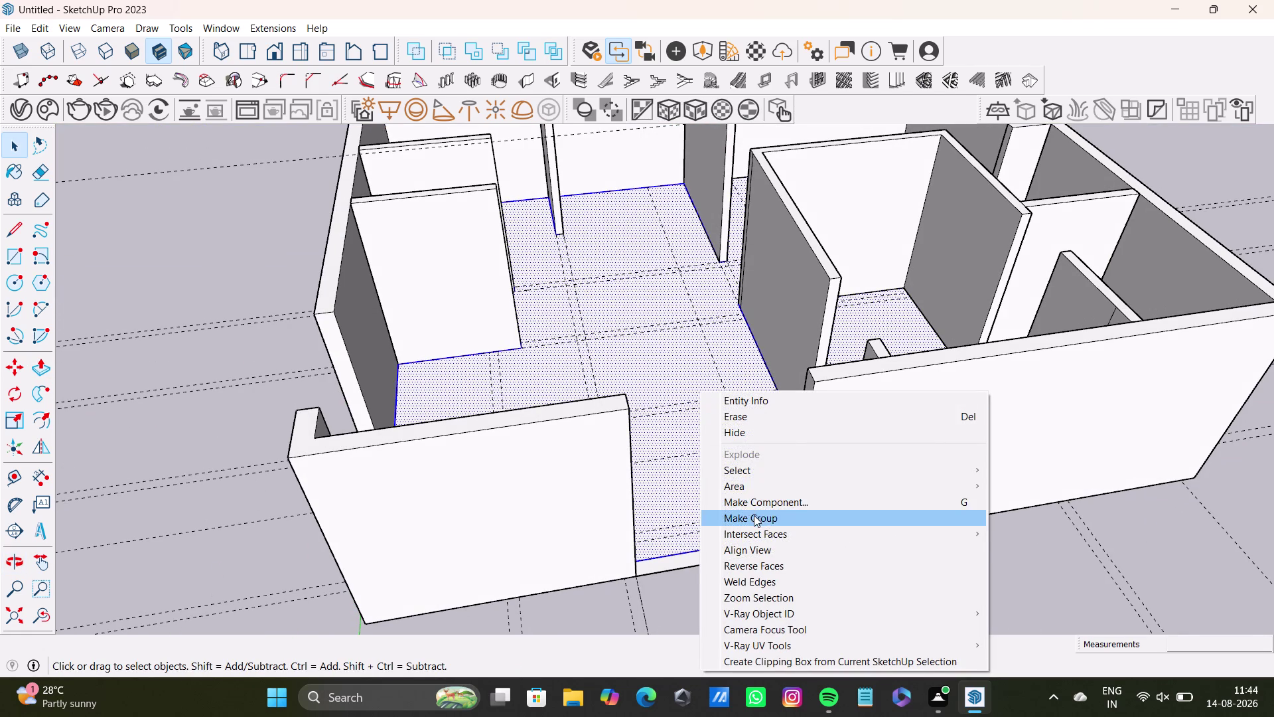
click(753, 515)
key(space)
Draw a rectangle across the model's whole underside from corner to opposite corner.
middle_drag(739, 556, 778, 150)
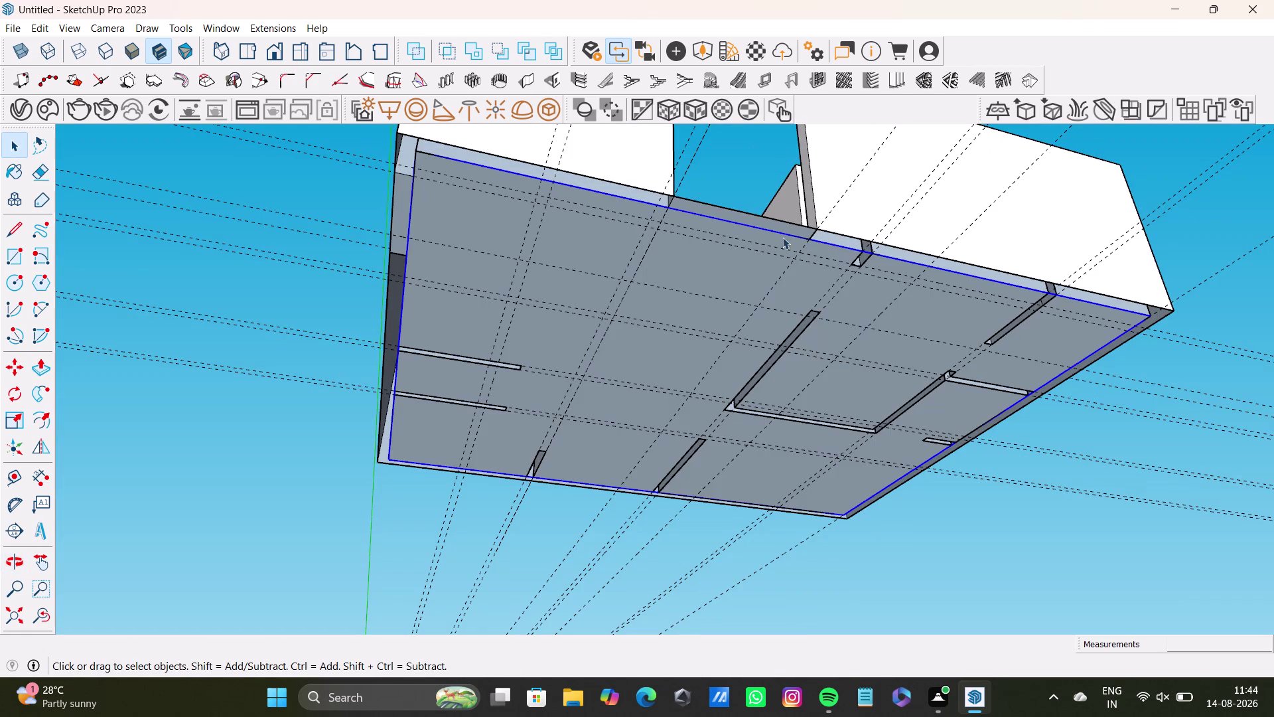
key(space)
click(300, 303)
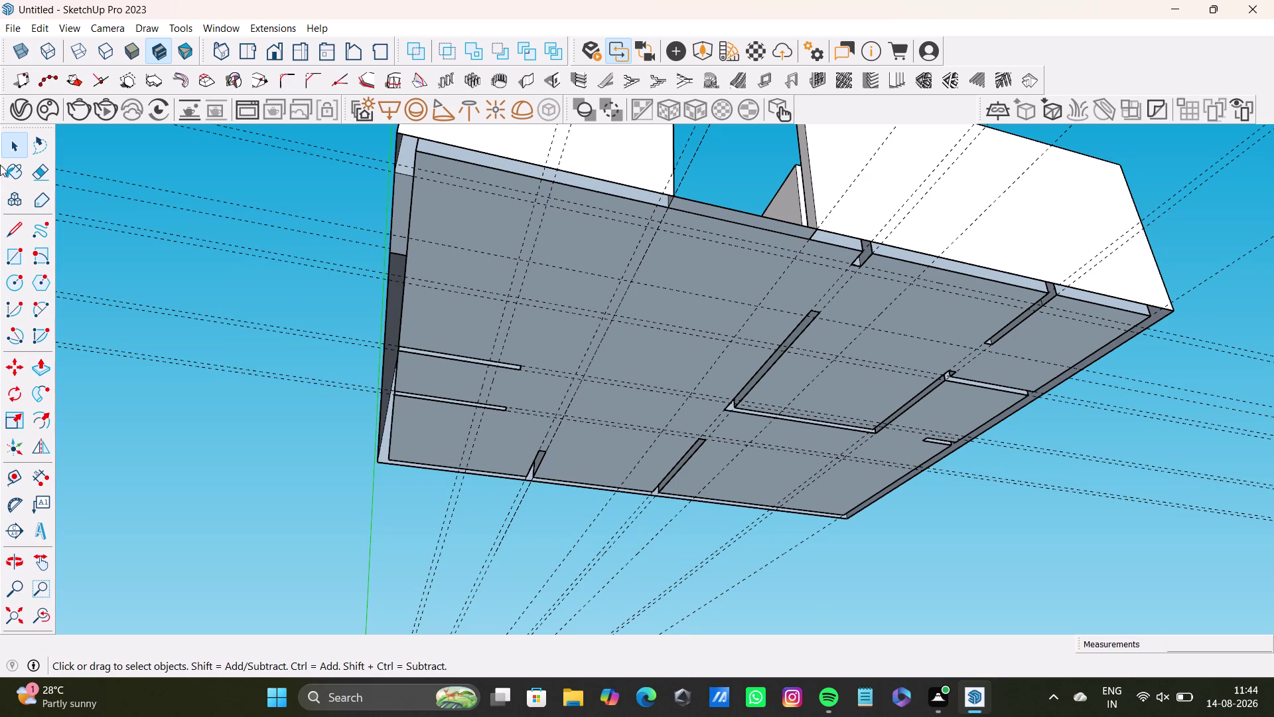
click(16, 255)
scroll(up, 3)
middle_drag(459, 171, 473, 269)
middle_drag(571, 307, 599, 230)
middle_drag(554, 211, 558, 280)
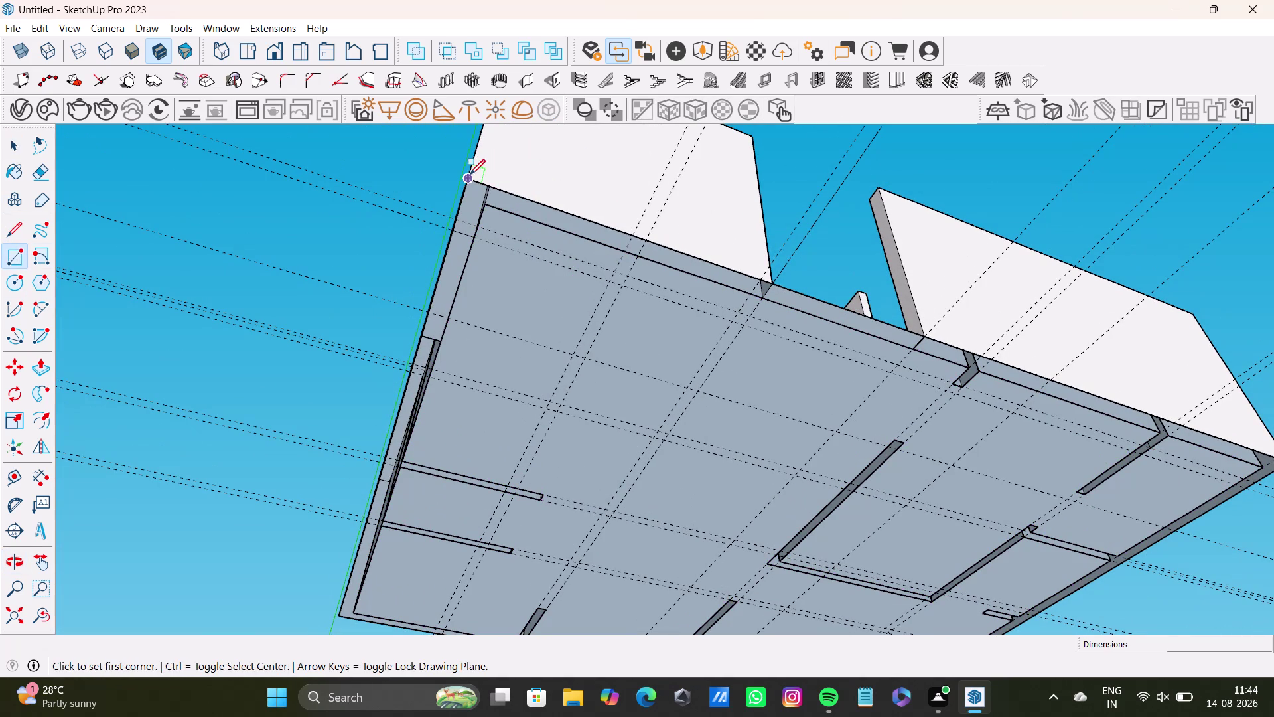
drag(469, 180, 479, 191)
scroll(down, 3)
middle_drag(1005, 517, 913, 325)
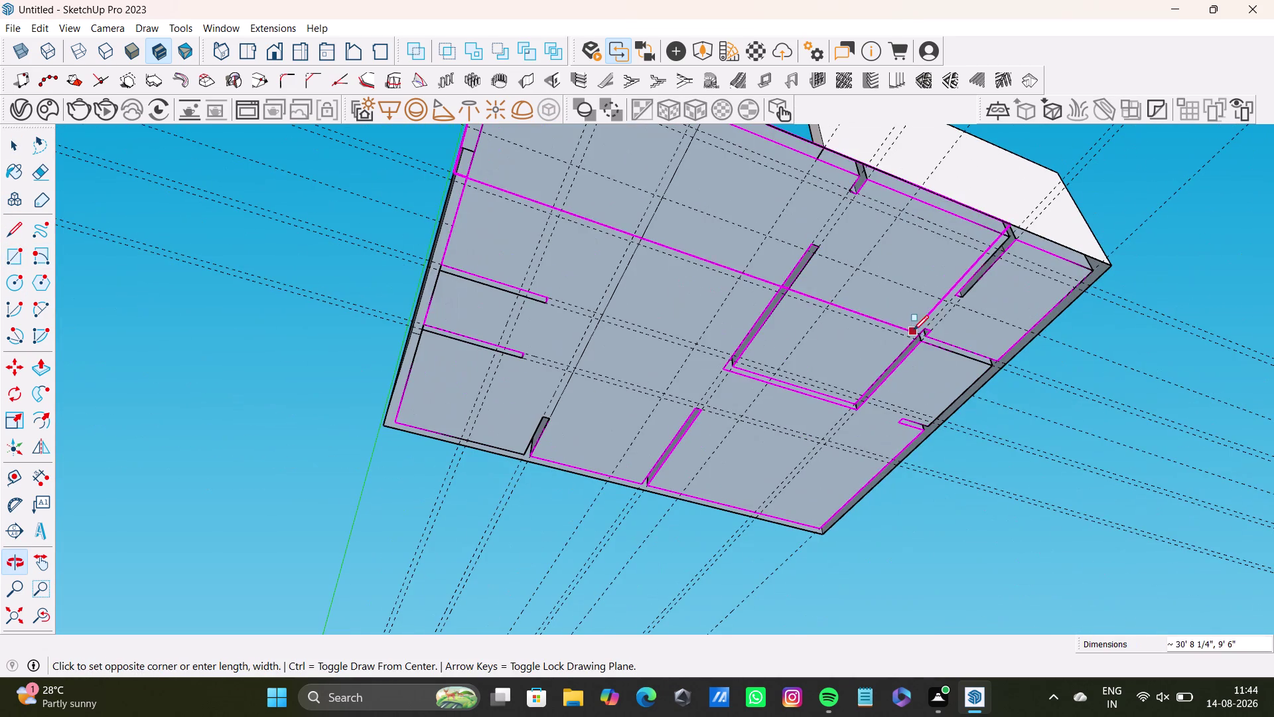
click(823, 536)
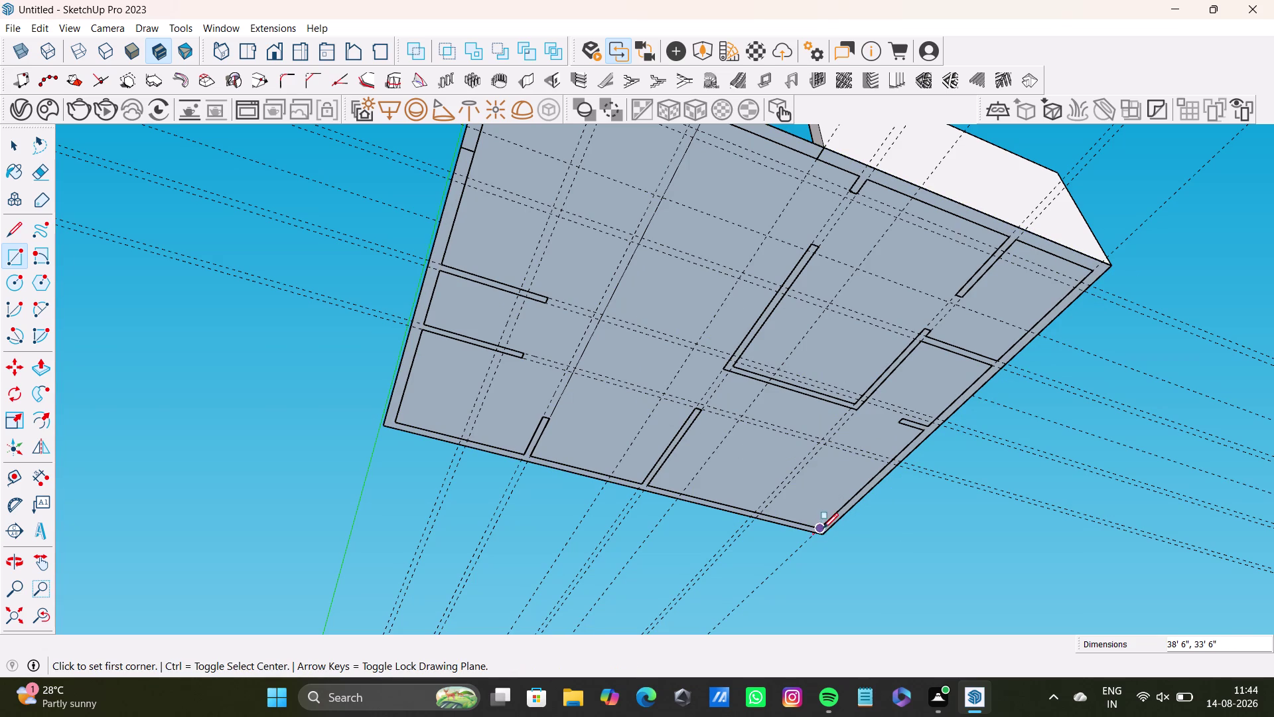
key(space)
Push/Pull the underside rectangle outward into a thick floor slab.
click(666, 340)
click(653, 353)
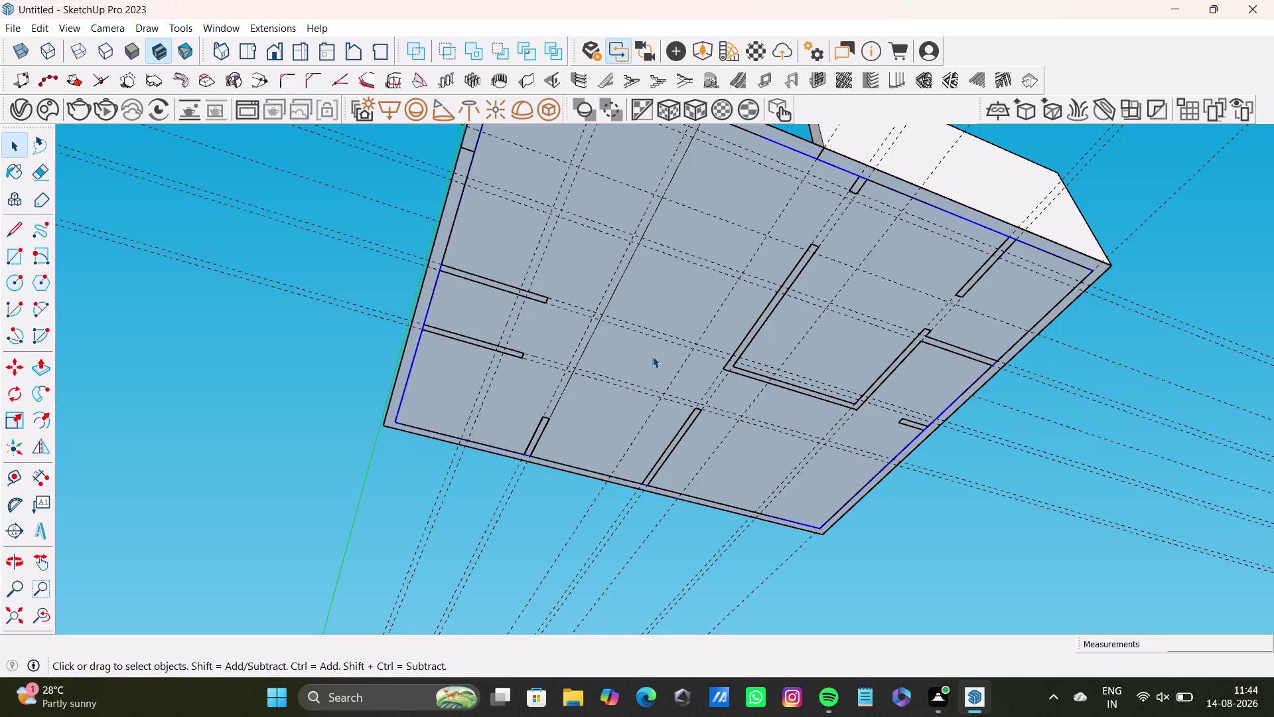
key(p)
click(652, 355)
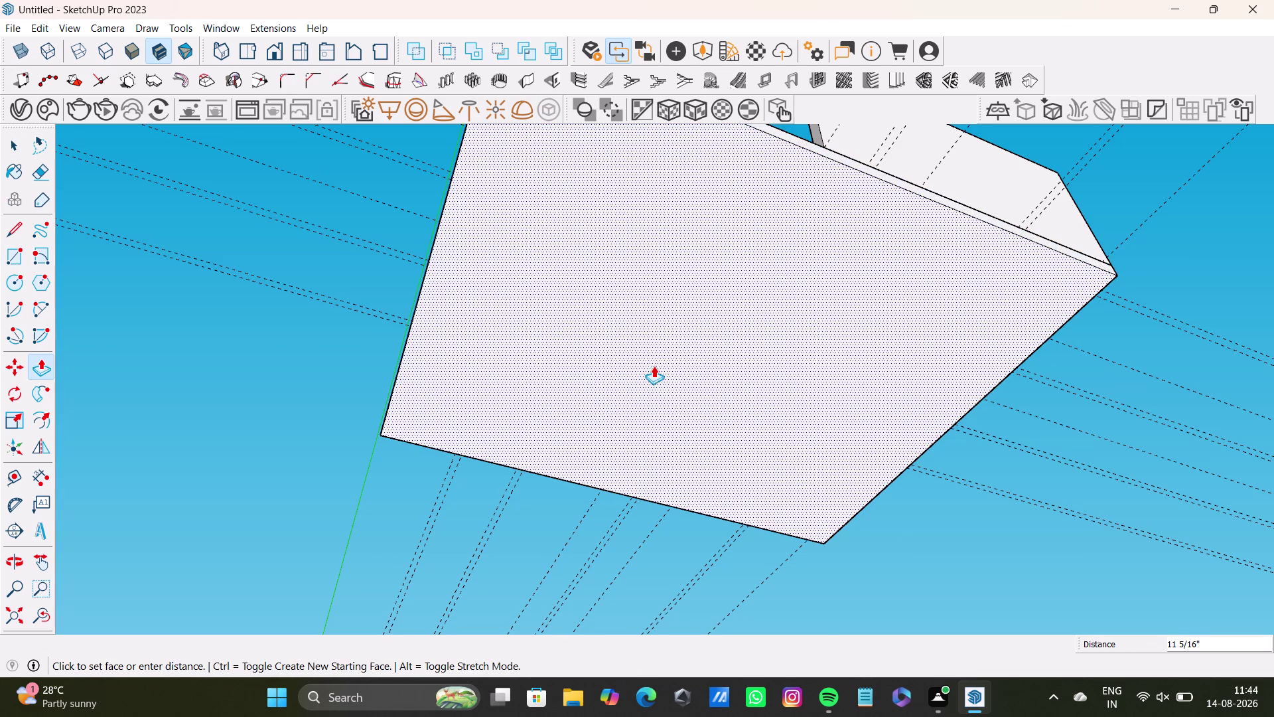
click(654, 362)
key(space)
scroll(down, 3)
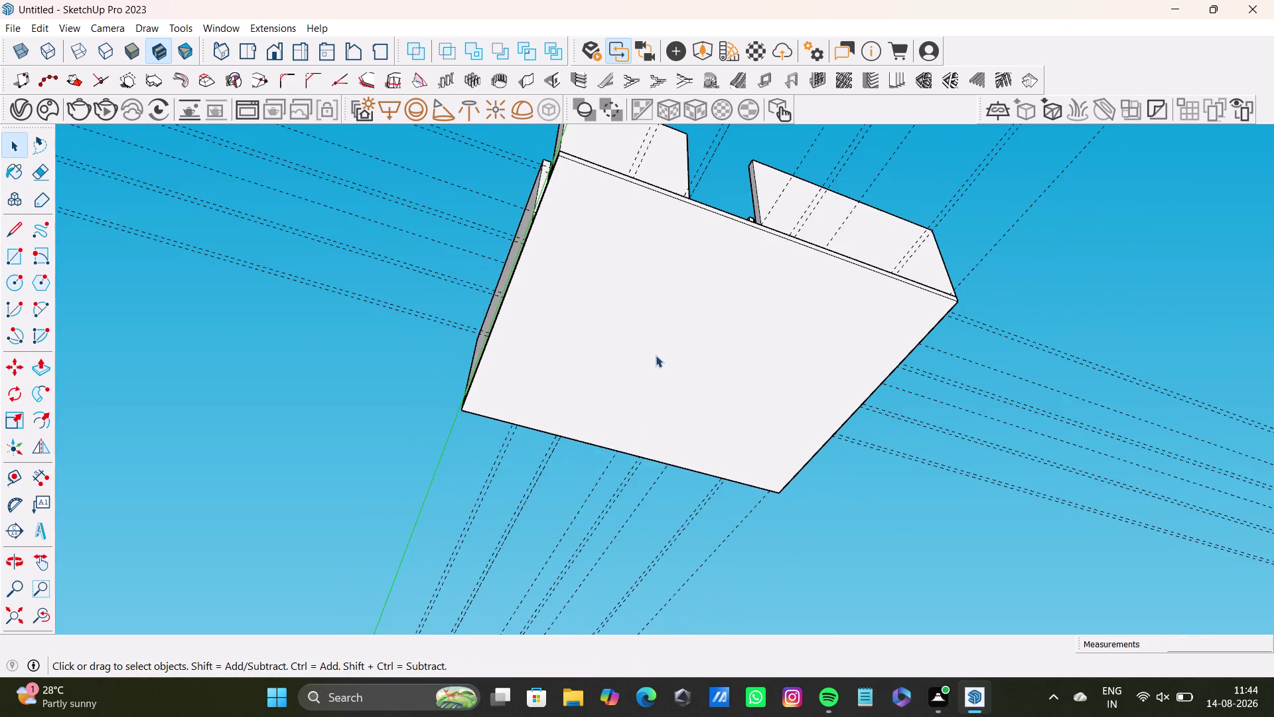
middle_drag(656, 355, 663, 587)
middle_drag(612, 414, 612, 570)
middle_drag(622, 477, 805, 605)
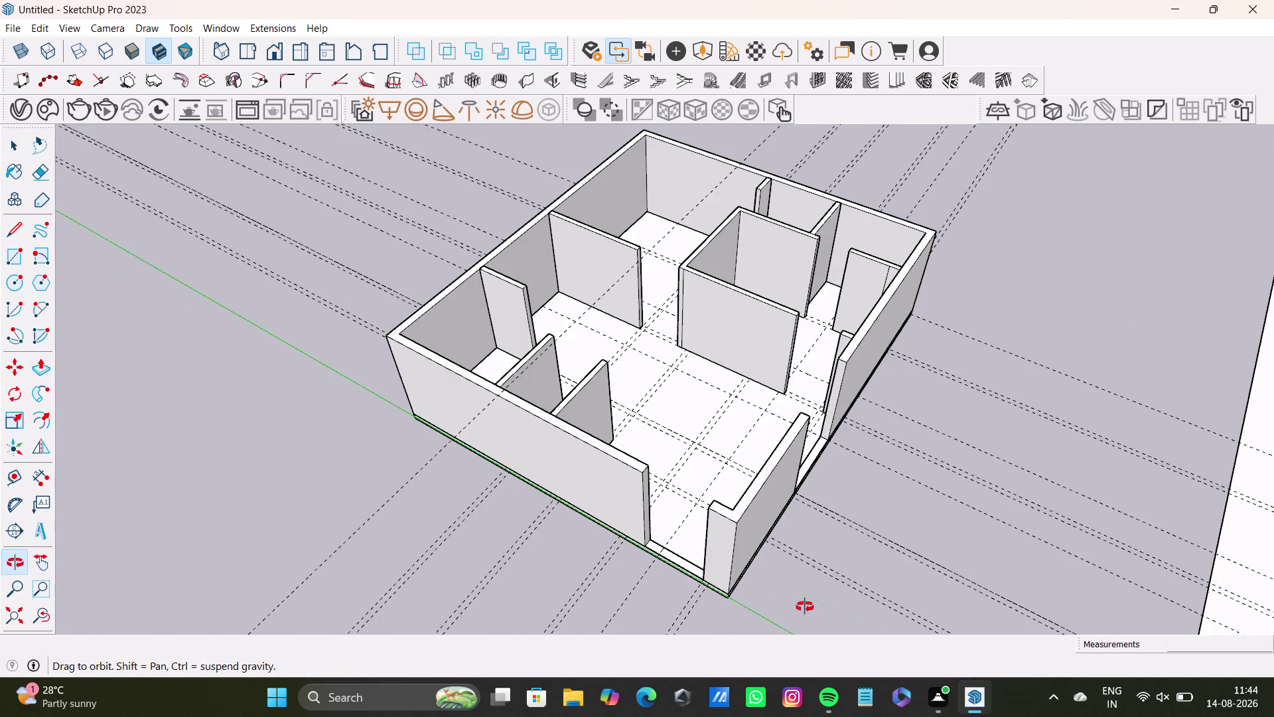
middle_drag(805, 605, 805, 606)
key(space)
middle_drag(826, 369, 542, 510)
scroll(up, 3)
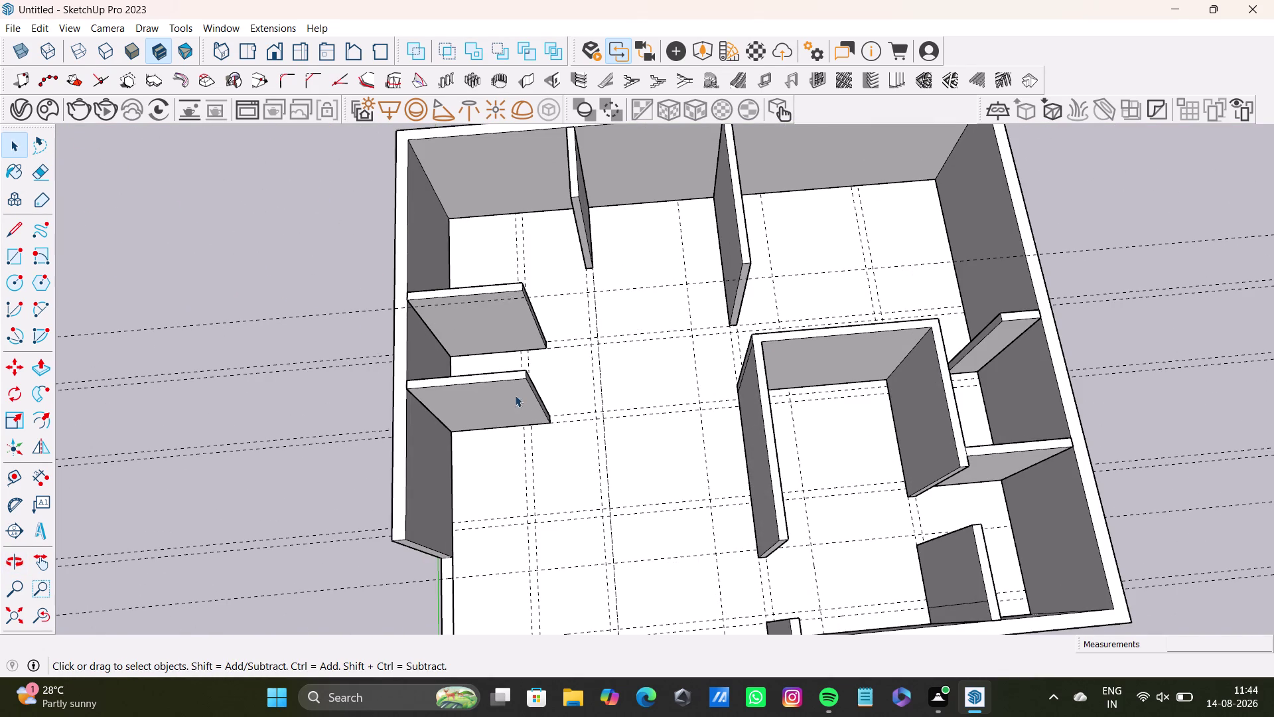
scroll(up, 3)
middle_drag(725, 301, 744, 471)
middle_drag(786, 475, 937, 465)
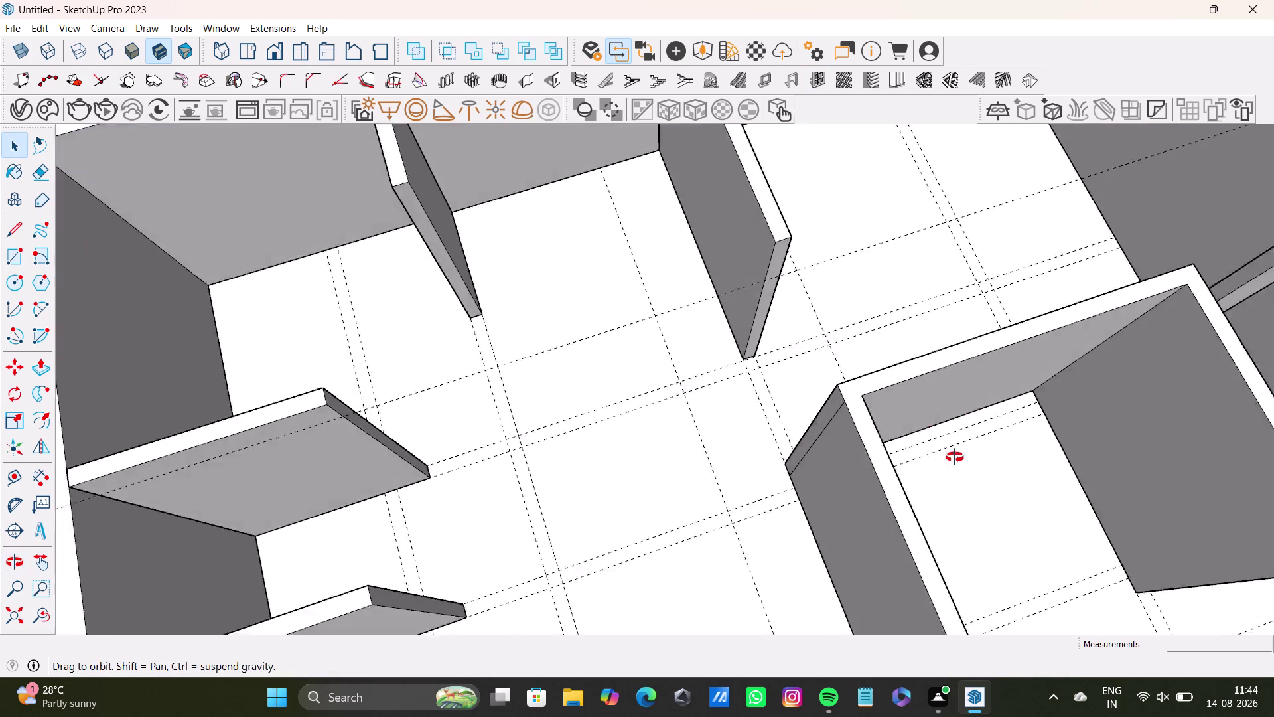
middle_drag(937, 465, 1013, 416)
scroll(up, 3)
key(space)
scroll(down, 3)
middle_drag(930, 411, 700, 415)
scroll(down, 3)
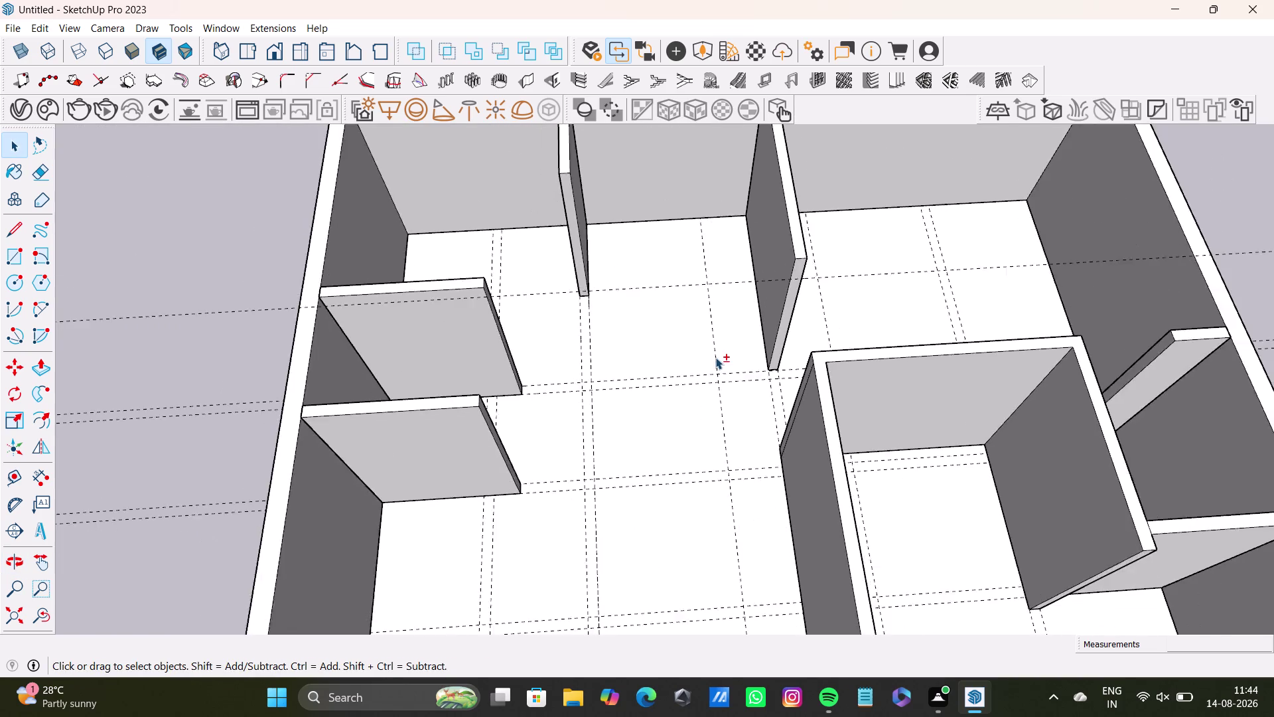
scroll(down, 3)
middle_drag(765, 356, 836, 420)
middle_drag(832, 430, 738, 342)
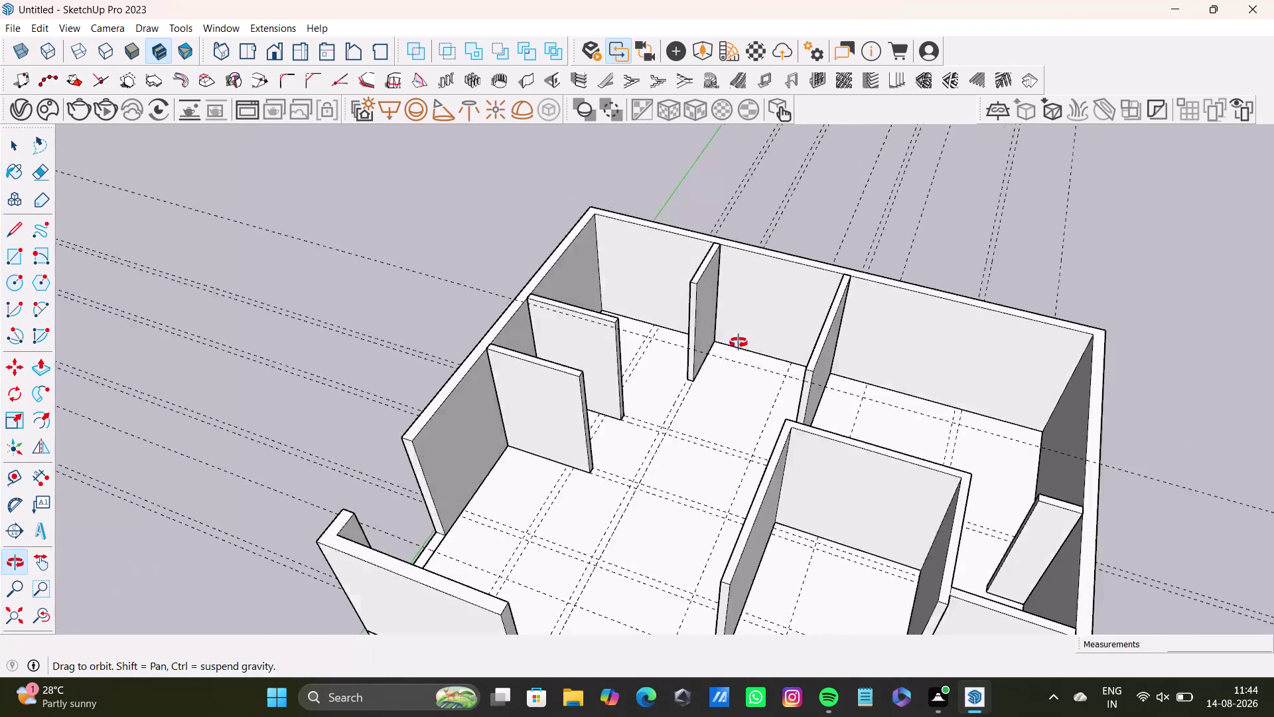
middle_drag(738, 342, 742, 342)
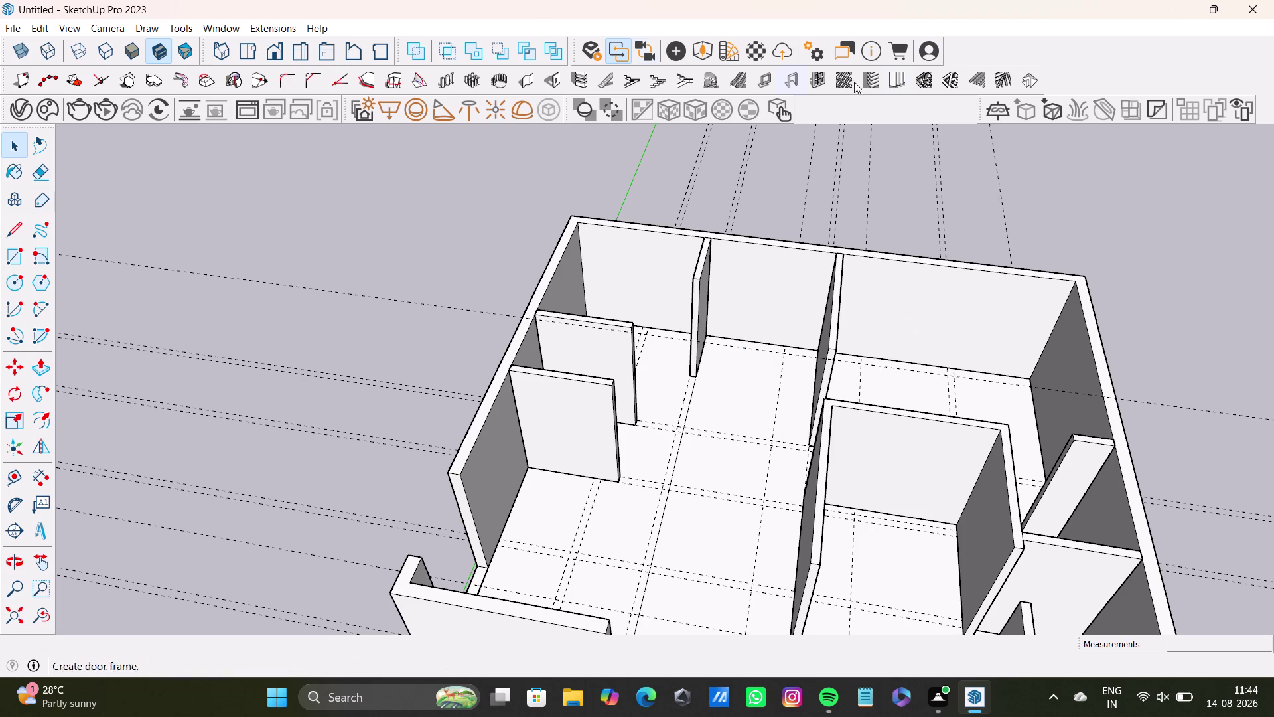
scroll(down, 3)
scroll(down, 3)
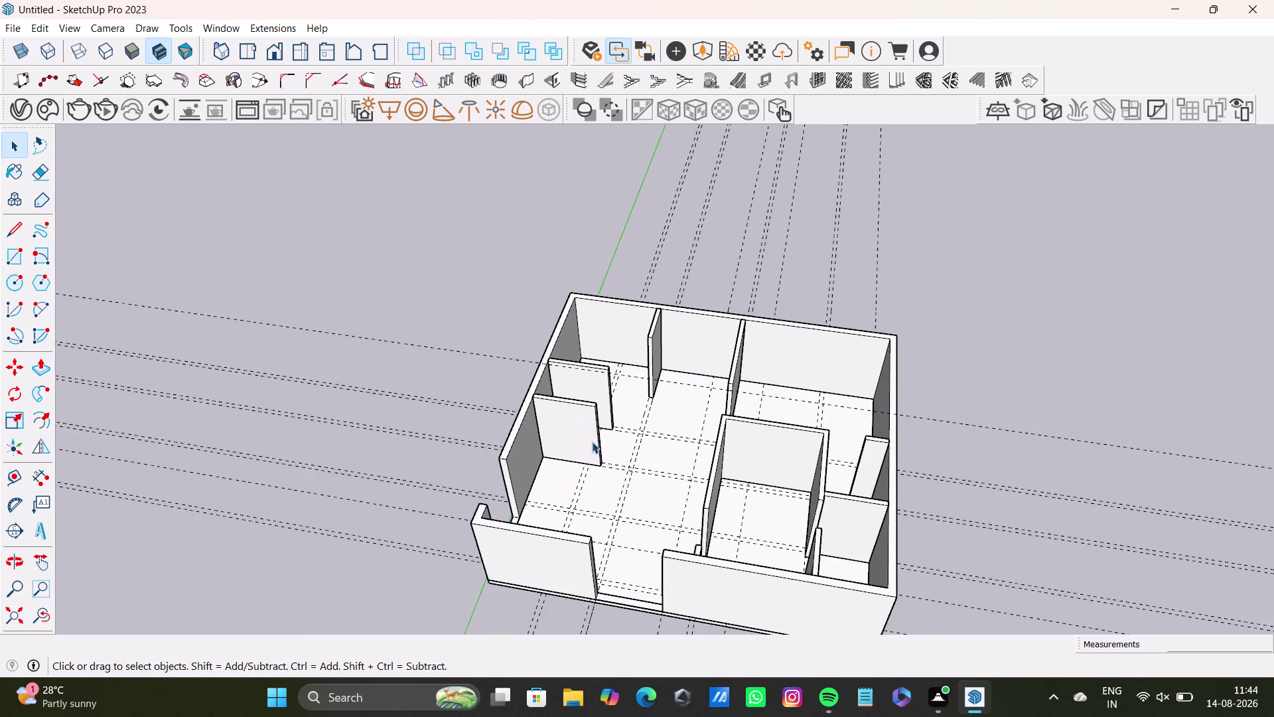
scroll(down, 3)
middle_drag(598, 444, 740, 583)
scroll(up, 3)
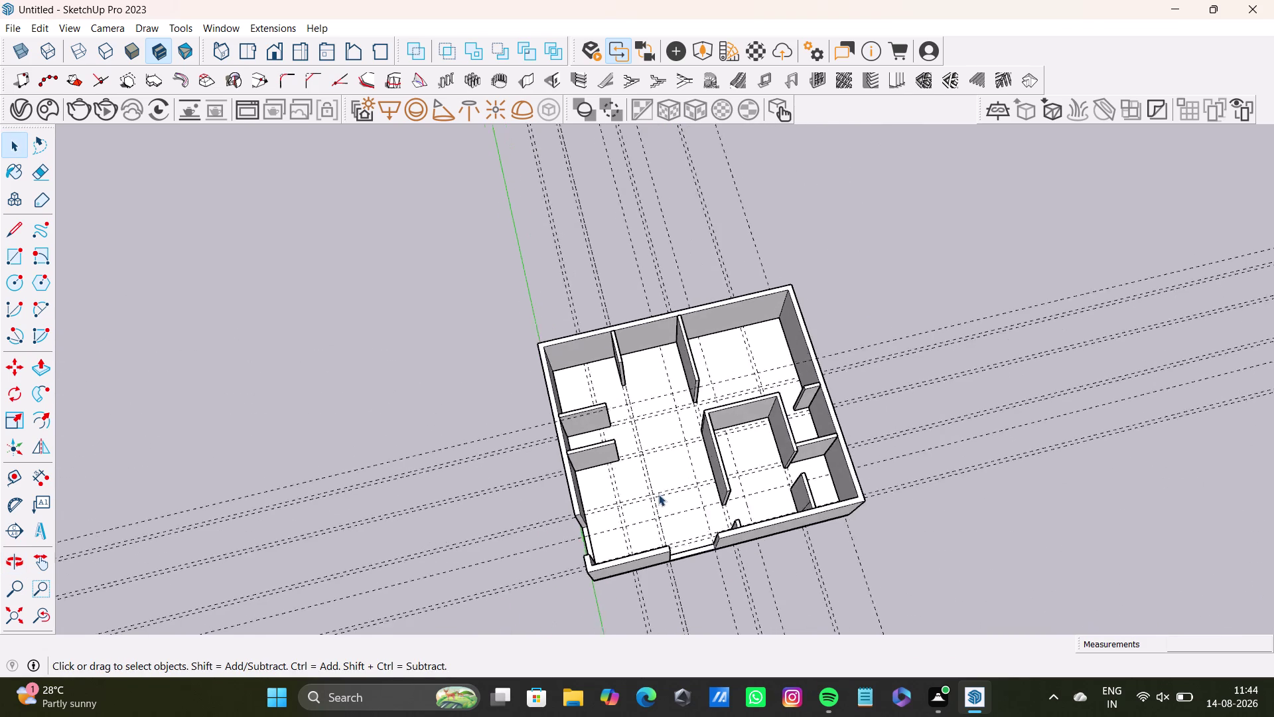
scroll(up, 3)
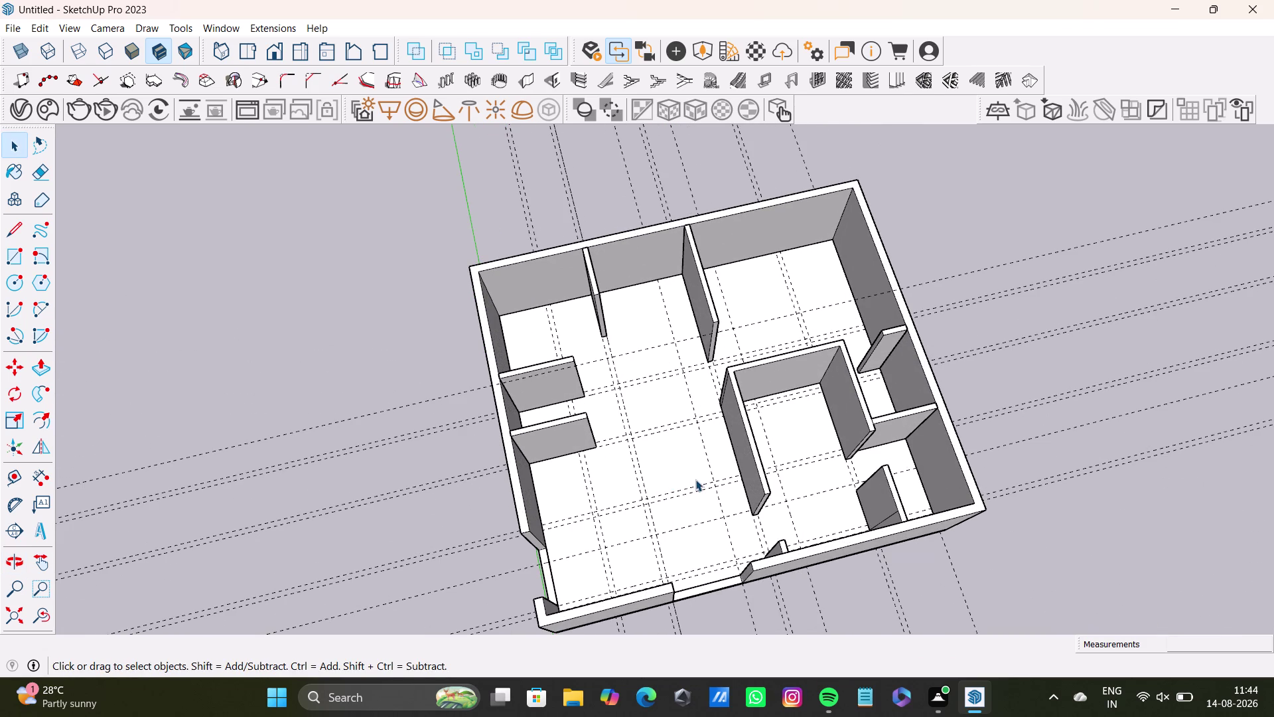
middle_drag(881, 476, 657, 458)
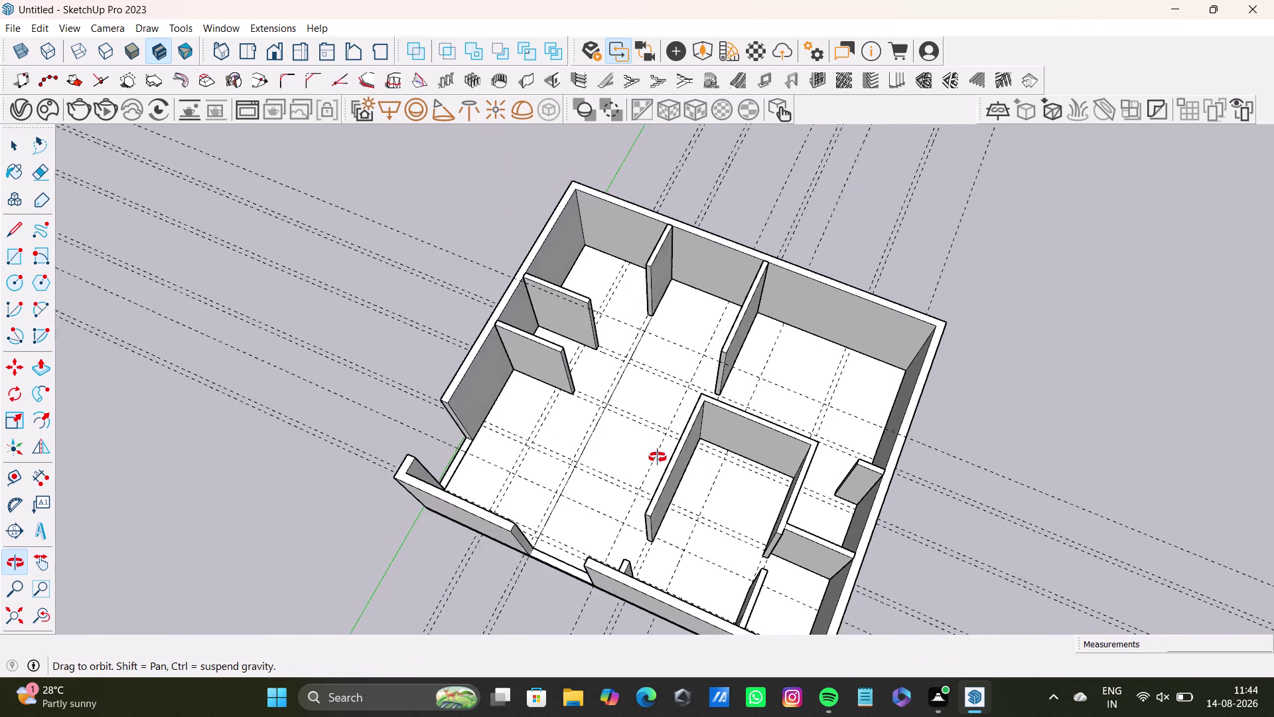
middle_drag(657, 457, 285, 408)
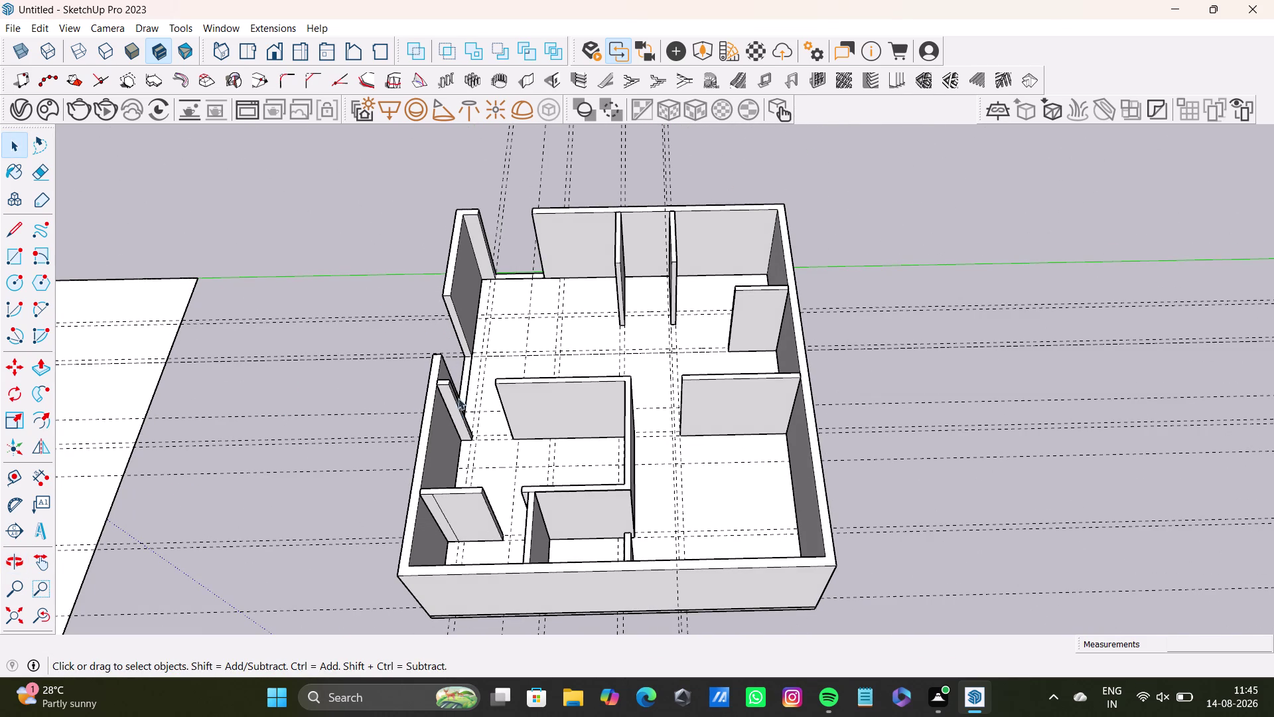
middle_drag(473, 415, 863, 478)
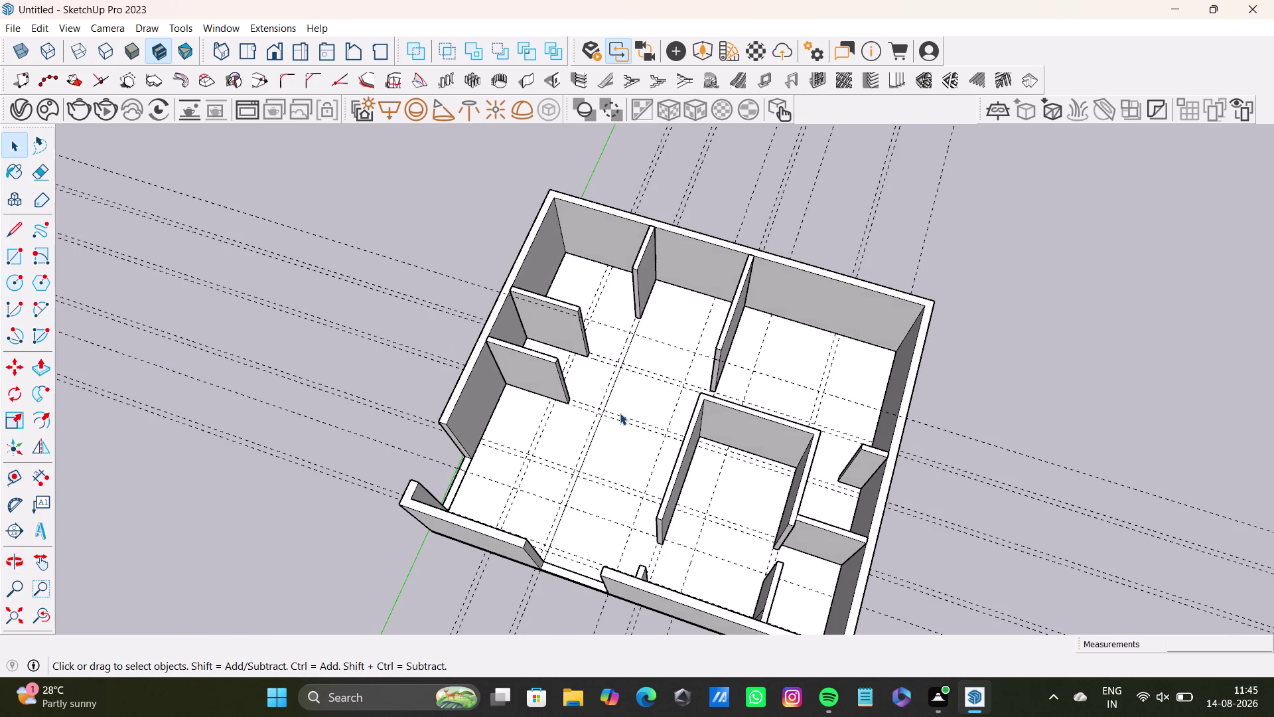